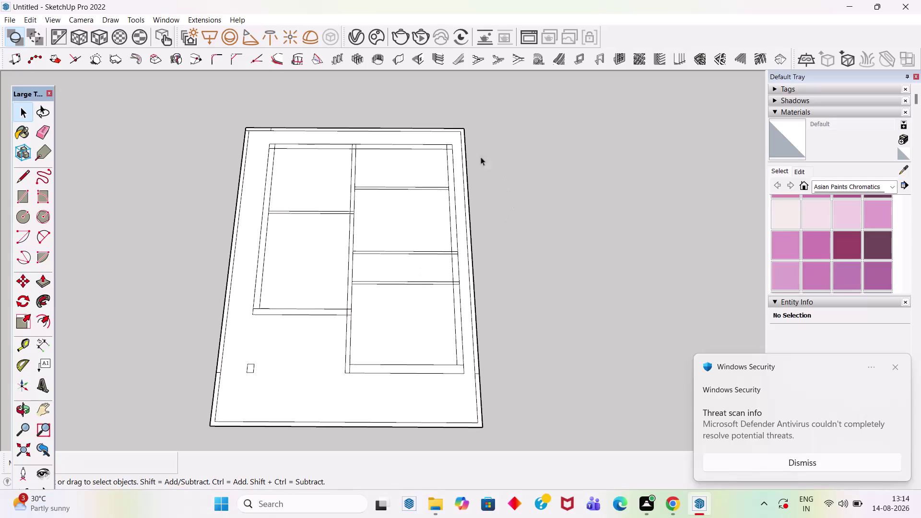
Place guide lines 1' from the room's inner wall edge and another 4' further.
scroll(up, 3)
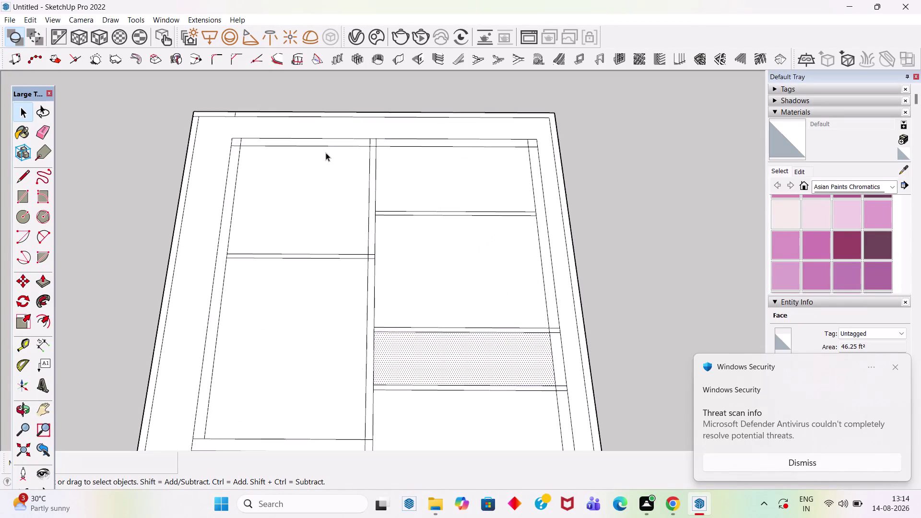
scroll(up, 3)
scroll(down, 3)
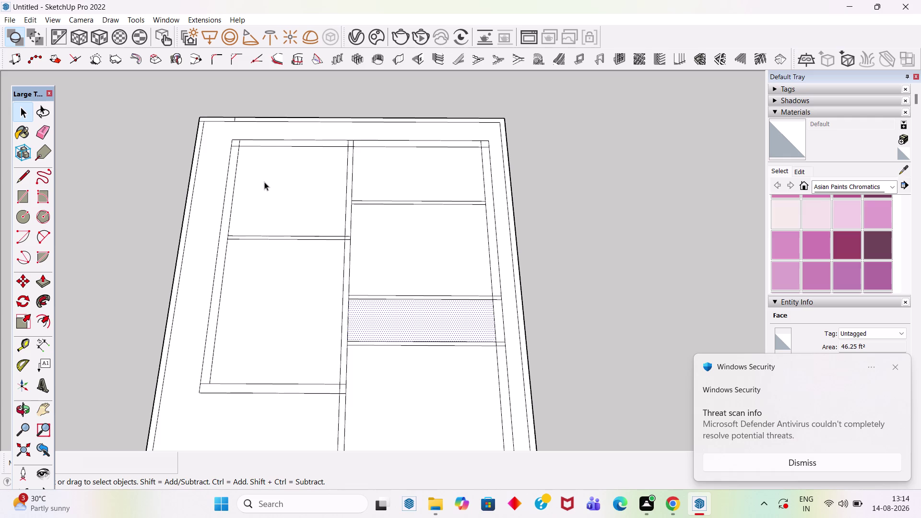
scroll(up, 3)
scroll(up, 3)
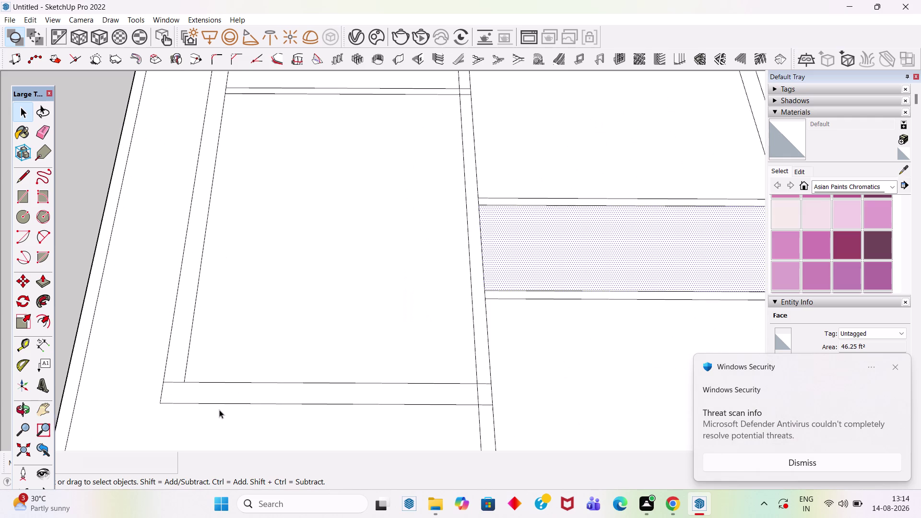
key(t)
click(185, 364)
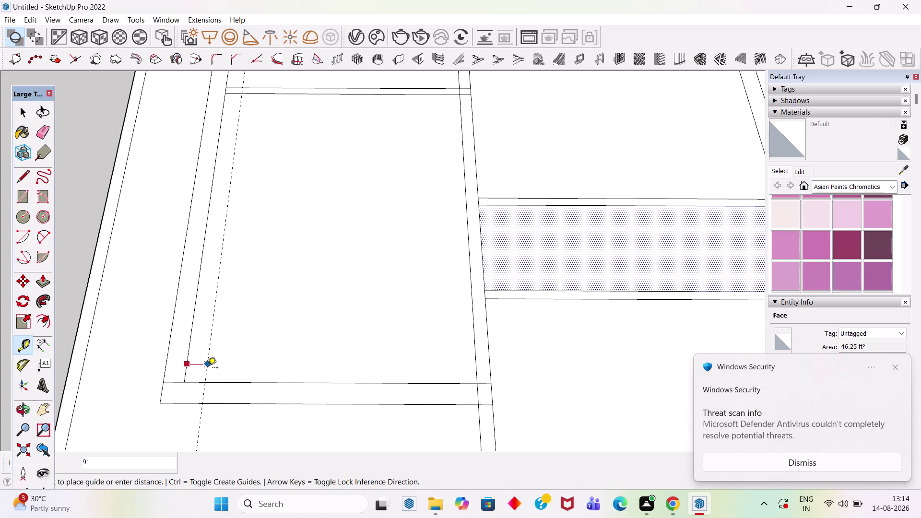
text(1')
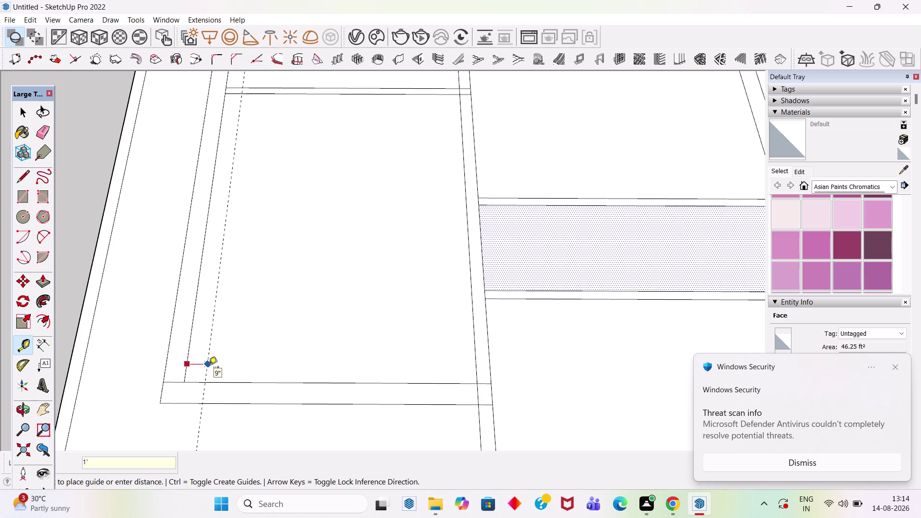
key(Return)
click(216, 366)
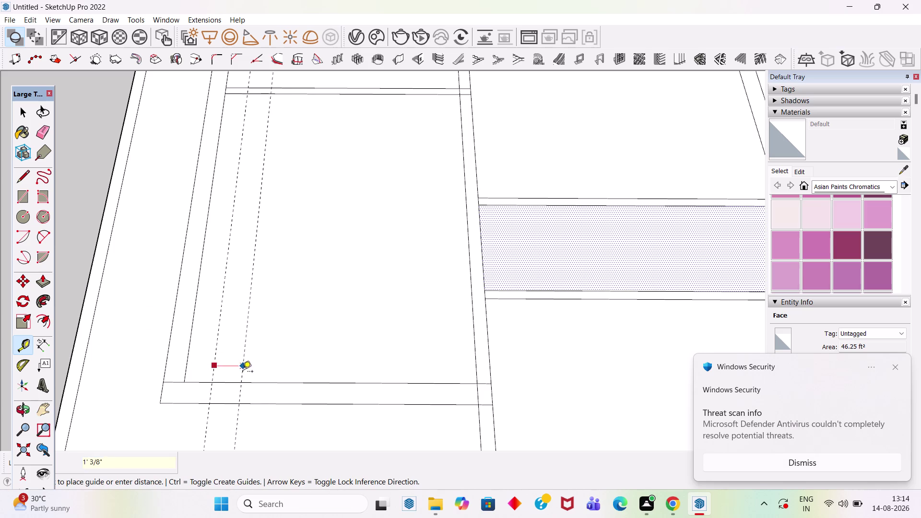
text(4)
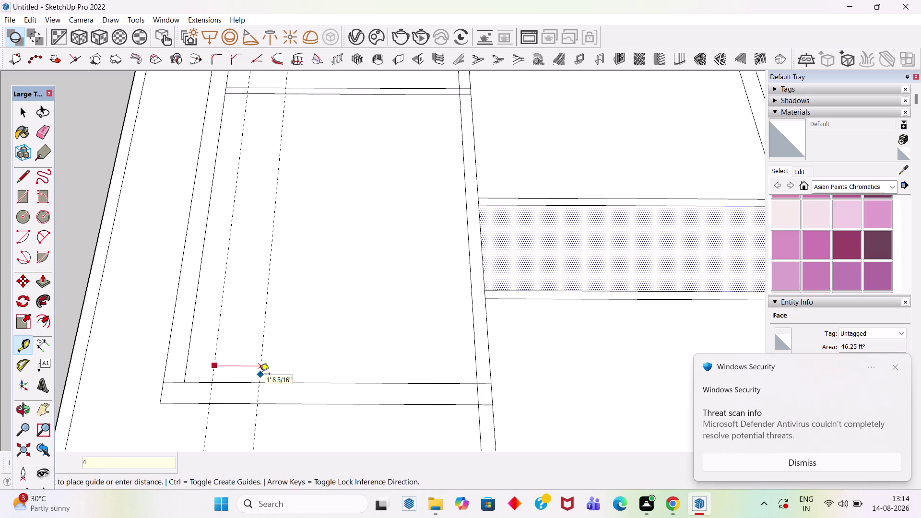
text(')
key(Return)
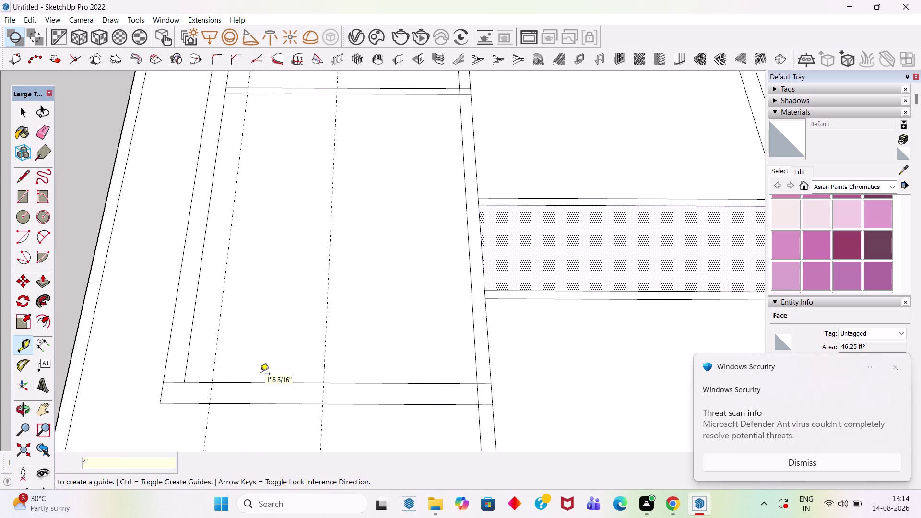
Add two more guides across the wall, 1' and then 4' past the previous guide.
scroll(up, 3)
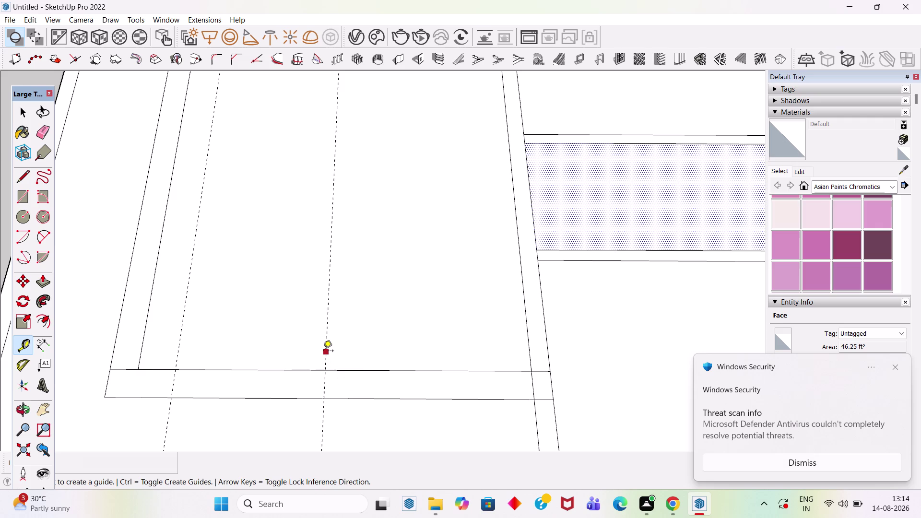
click(329, 352)
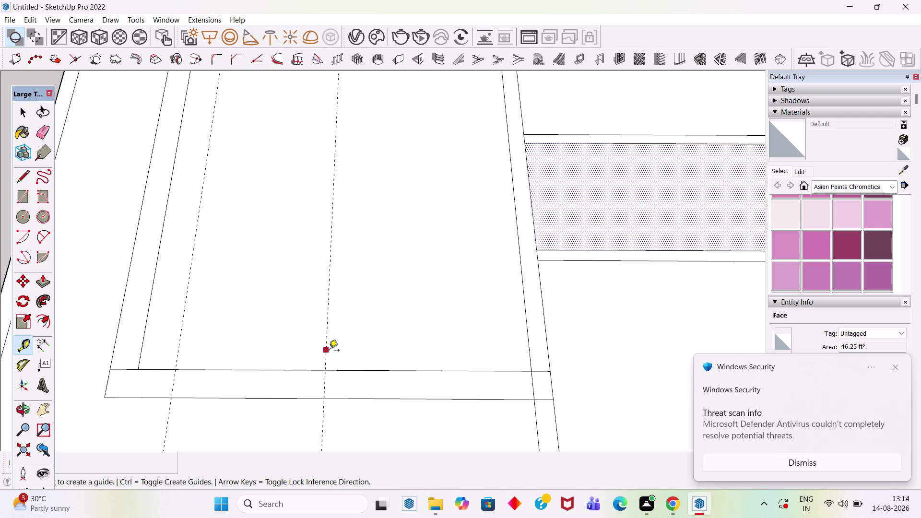
text(1')
key(Return)
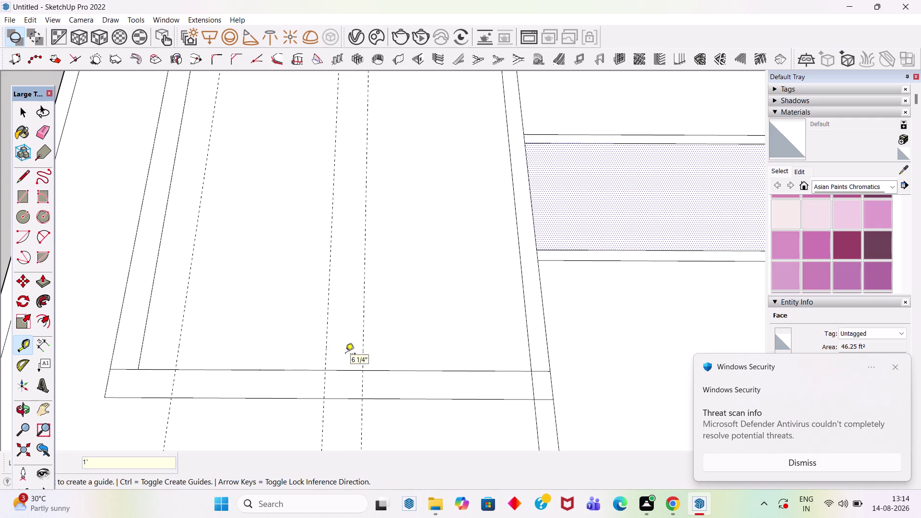
click(363, 337)
text(4')
key(Return)
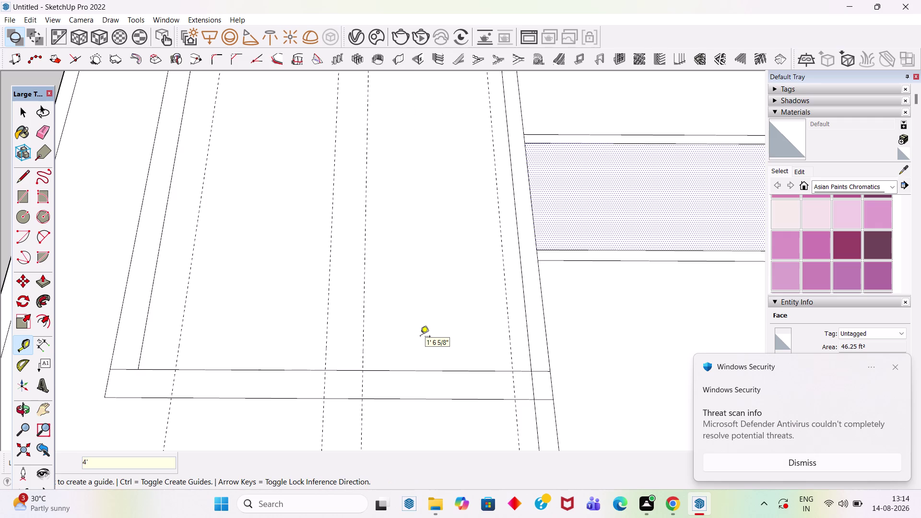
scroll(down, 3)
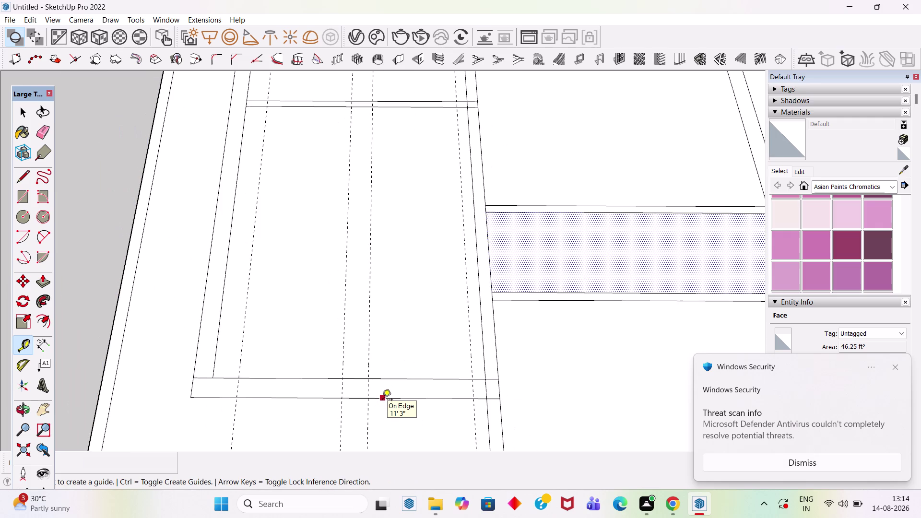
key(space)
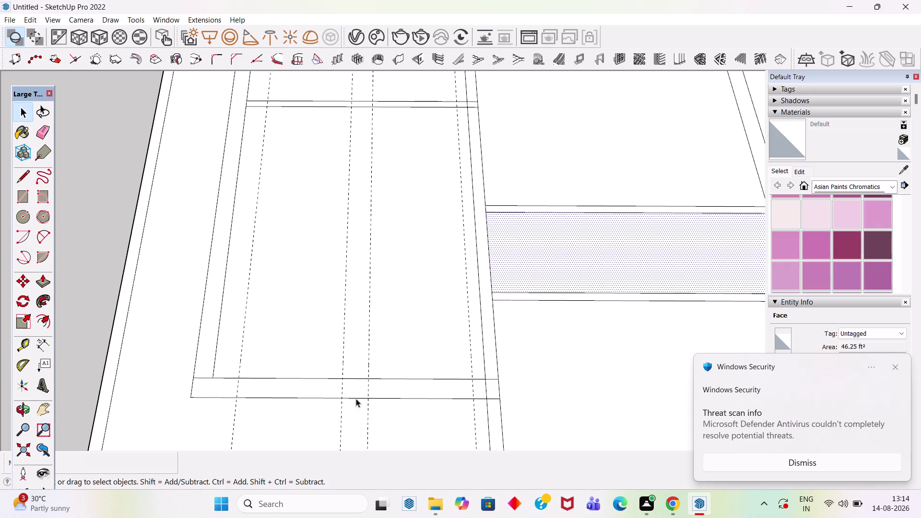
Draw four lines across the bottom wall at the guide positions.
key(l)
drag(237, 398, 238, 392)
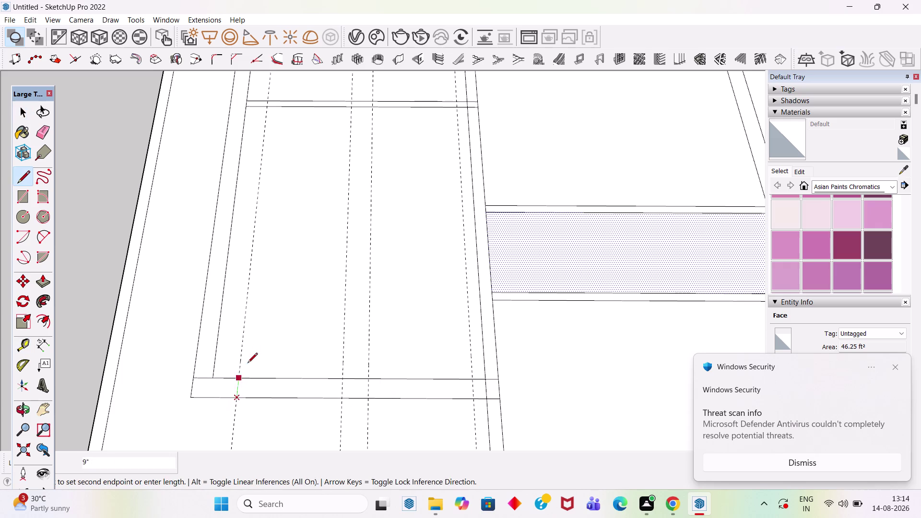
click(241, 377)
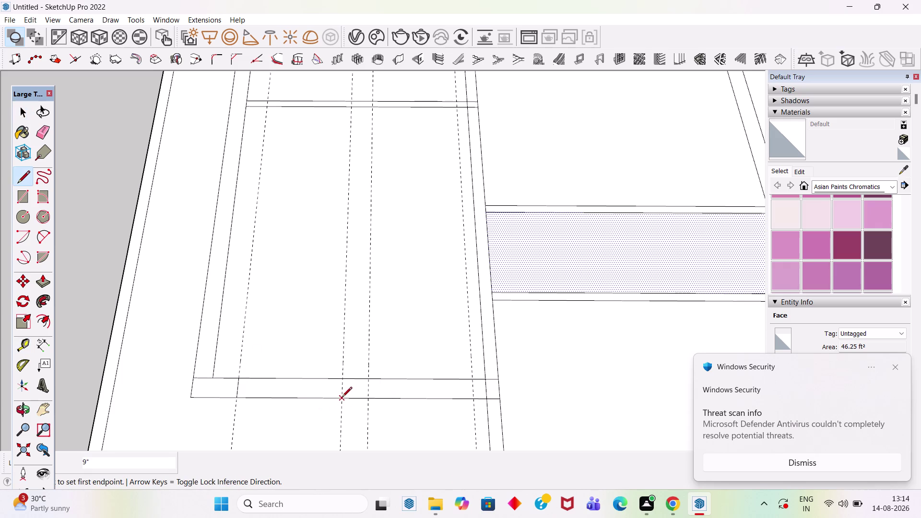
click(342, 398)
click(344, 377)
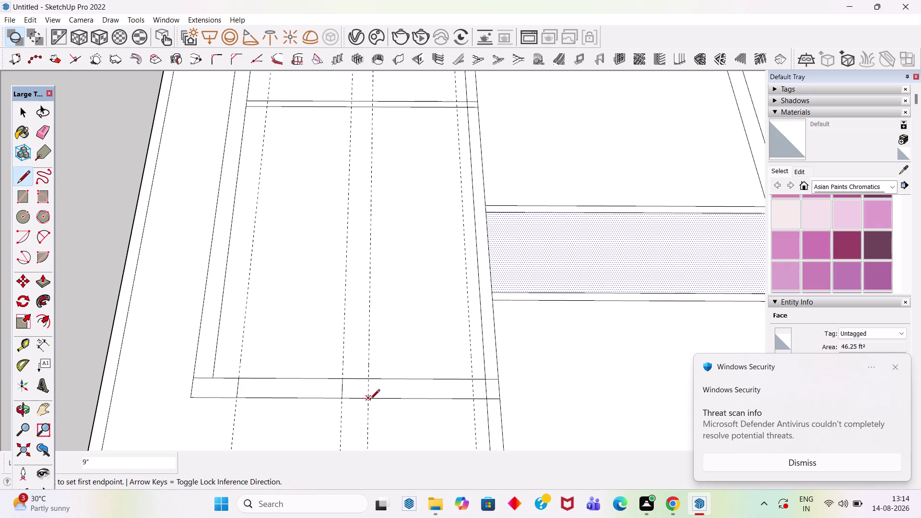
click(369, 400)
click(370, 379)
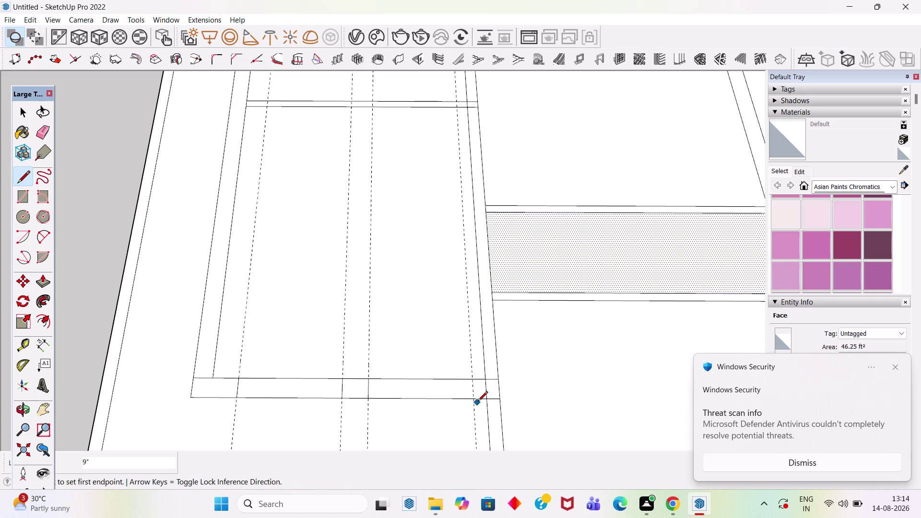
click(474, 400)
click(474, 379)
key(space)
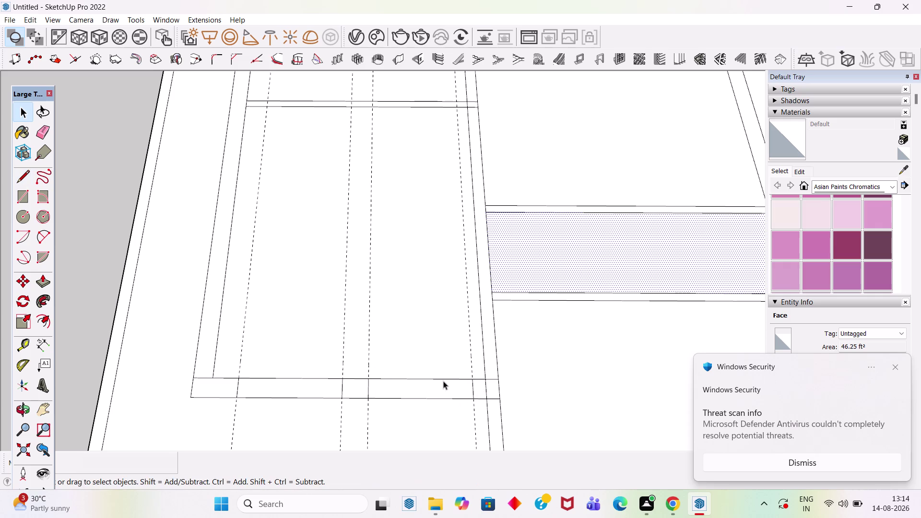
Erase both wall edges inside the door opening.
scroll(up, 3)
scroll(up, 3)
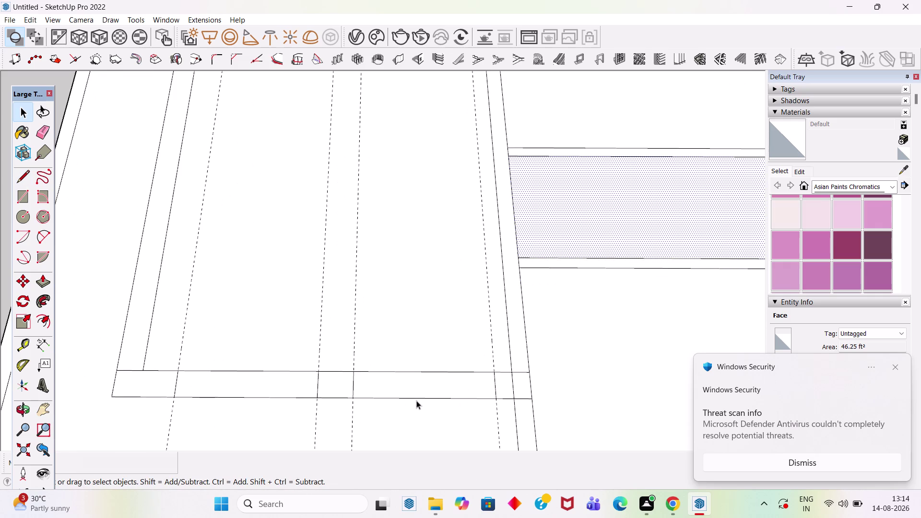
scroll(down, 3)
key(e)
click(311, 380)
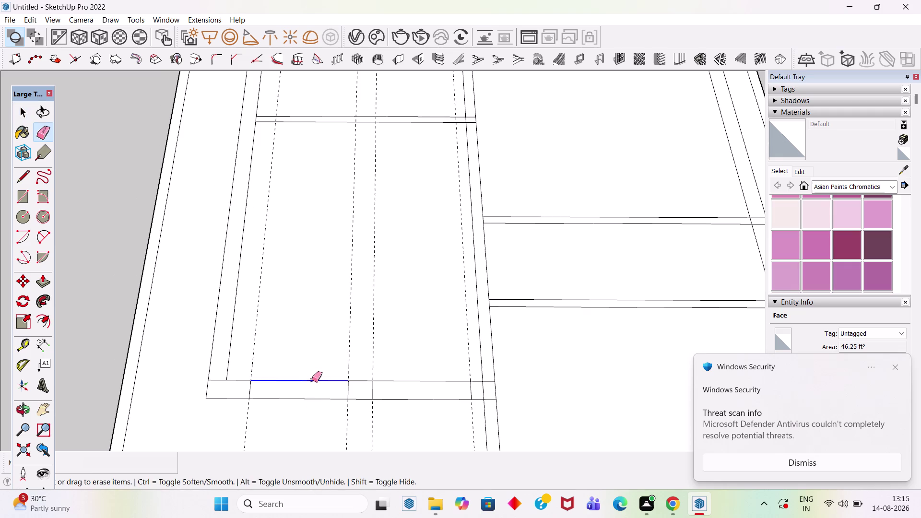
click(313, 399)
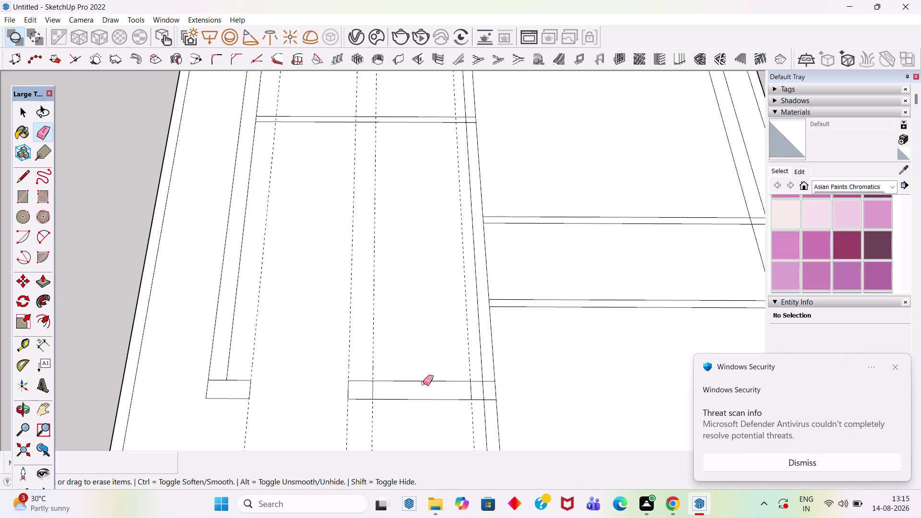
scroll(up, 3)
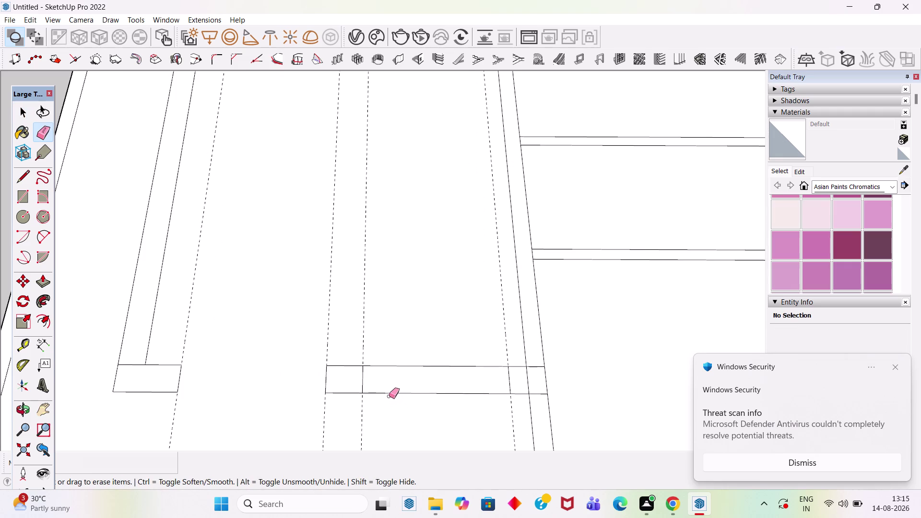
key(space)
Delete all guide lines with Edit > Delete Guides.
scroll(down, 3)
scroll(down, 3)
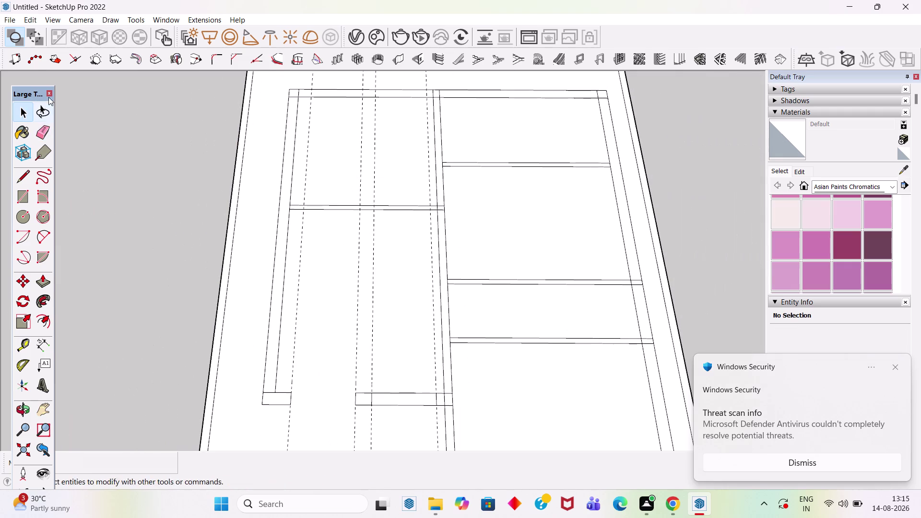
click(29, 20)
click(75, 127)
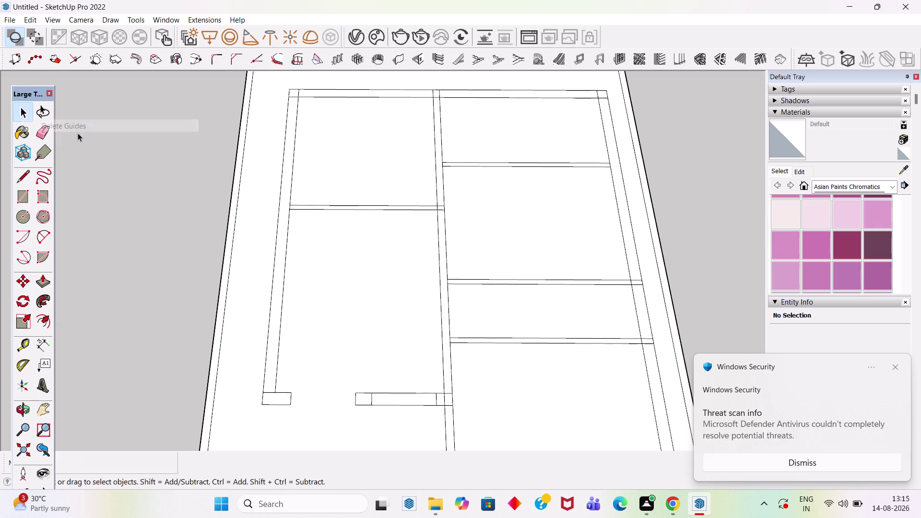
scroll(down, 3)
scroll(up, 3)
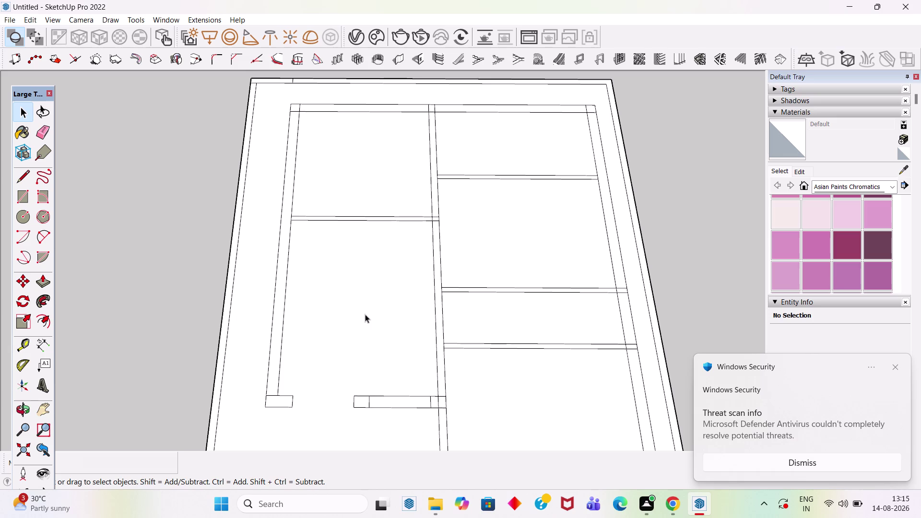
scroll(down, 3)
scroll(down, 3)
key(t)
scroll(down, 3)
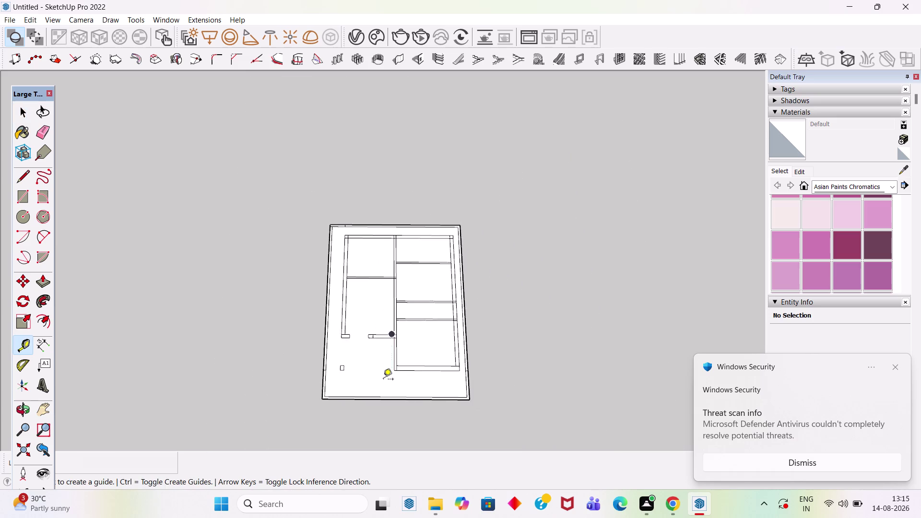
scroll(up, 3)
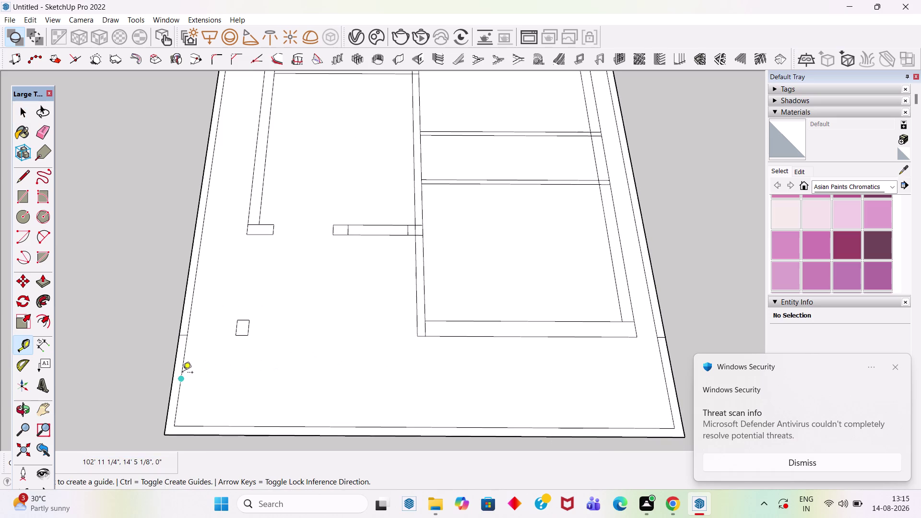
click(183, 364)
click(639, 337)
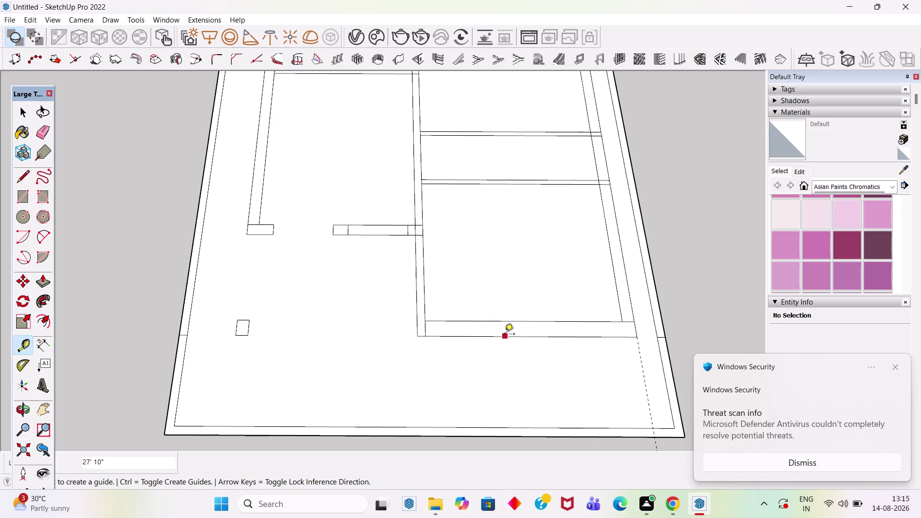
key(l)
click(654, 427)
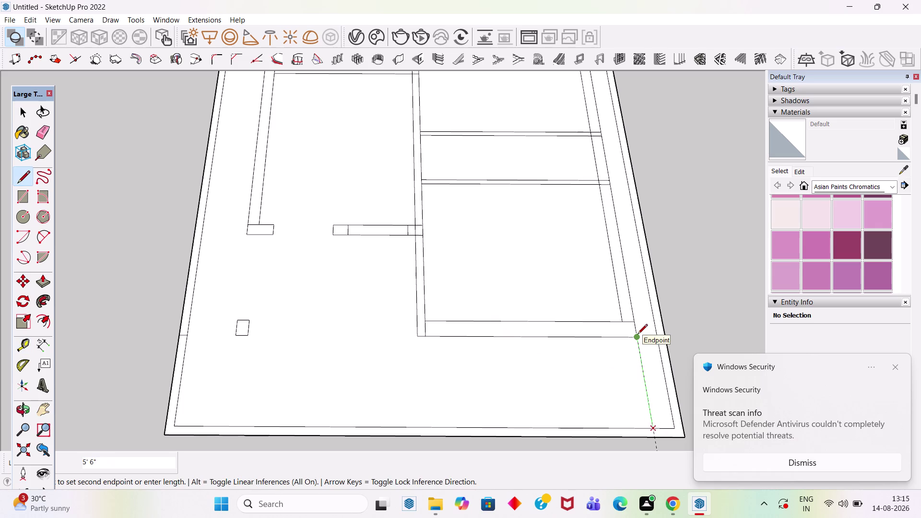
click(638, 335)
key(space)
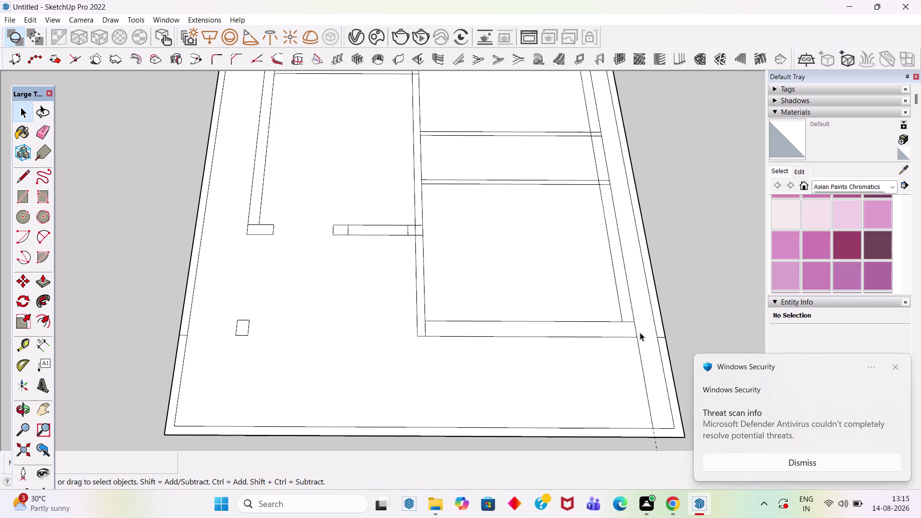
scroll(down, 3)
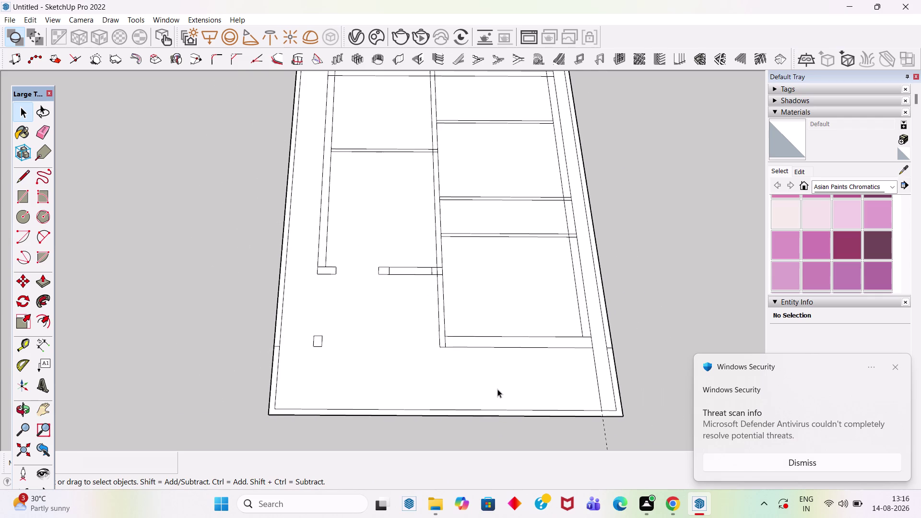
scroll(up, 3)
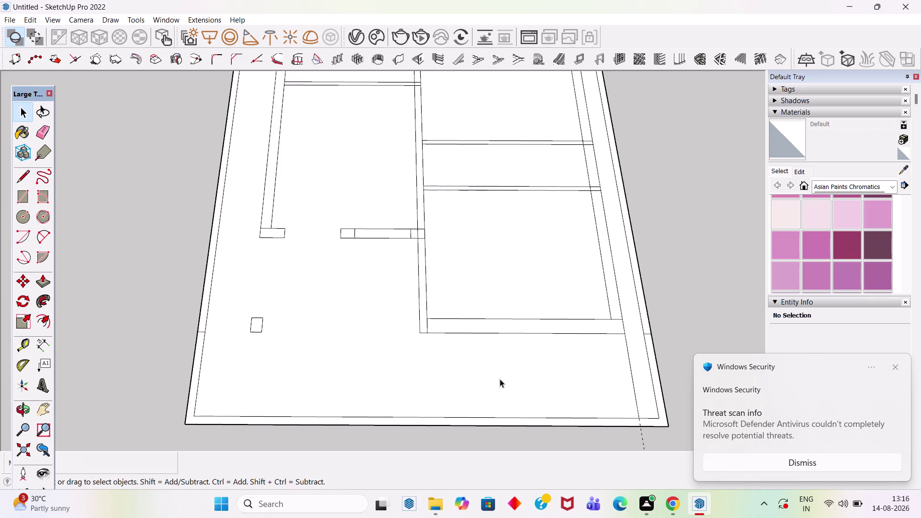
Place a horizontal guide below the lower-right room's bottom wall.
key(t)
click(630, 365)
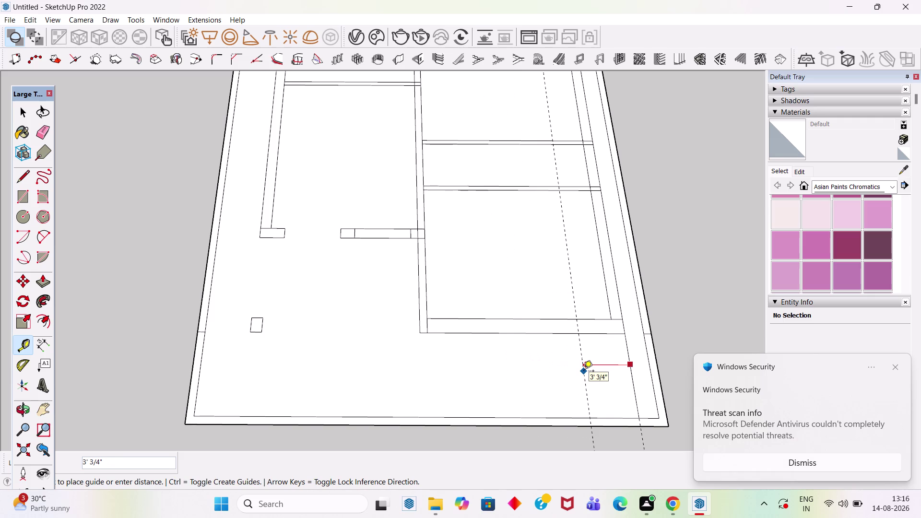
key(space)
key(t)
click(579, 335)
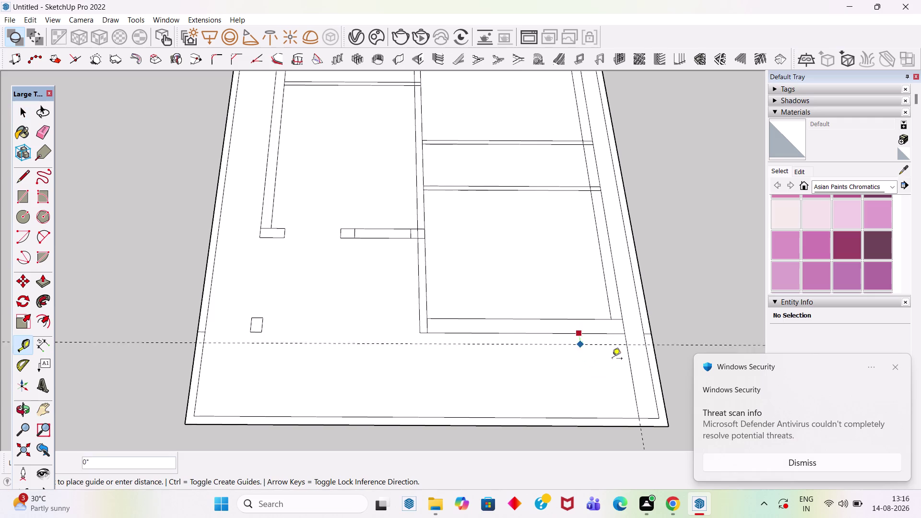
click(632, 371)
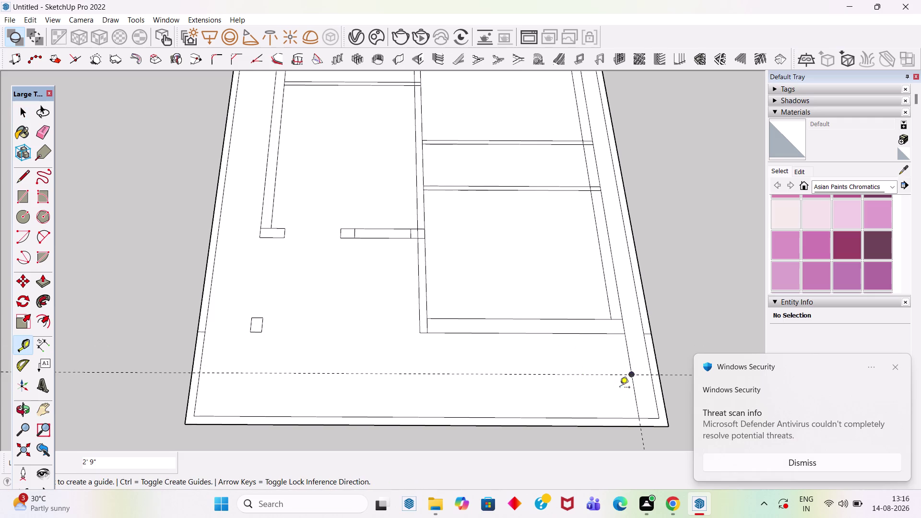
scroll(up, 3)
scroll(down, 3)
middle_drag(440, 409, 451, 435)
scroll(up, 3)
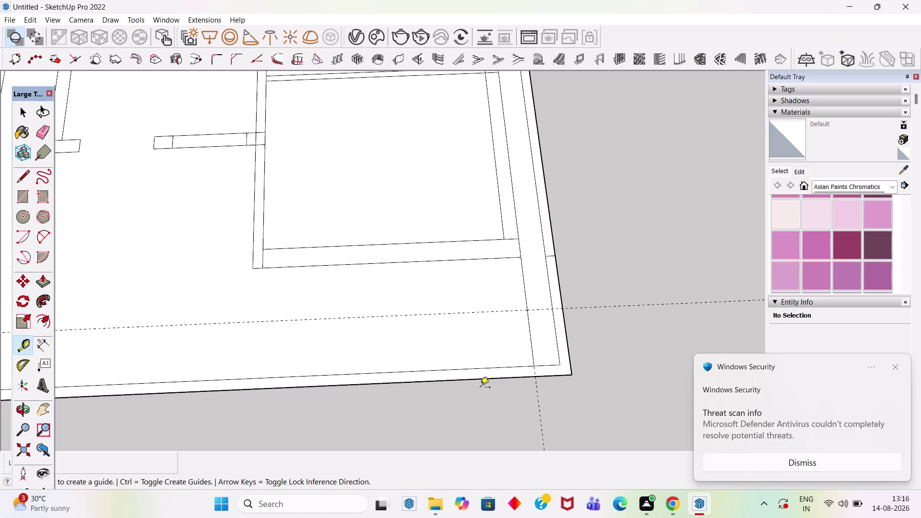
Add vertical guides 3' from the wall edge and 10" beyond that.
click(521, 282)
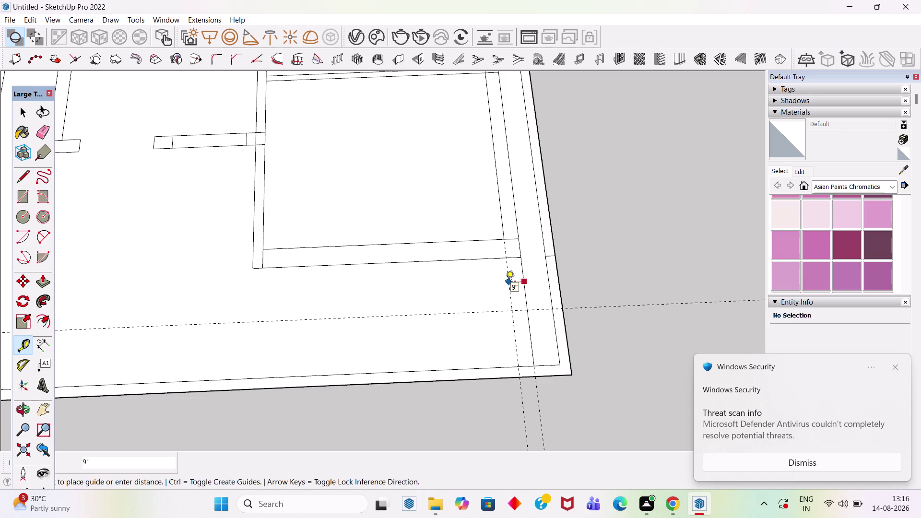
text(3')
key(Return)
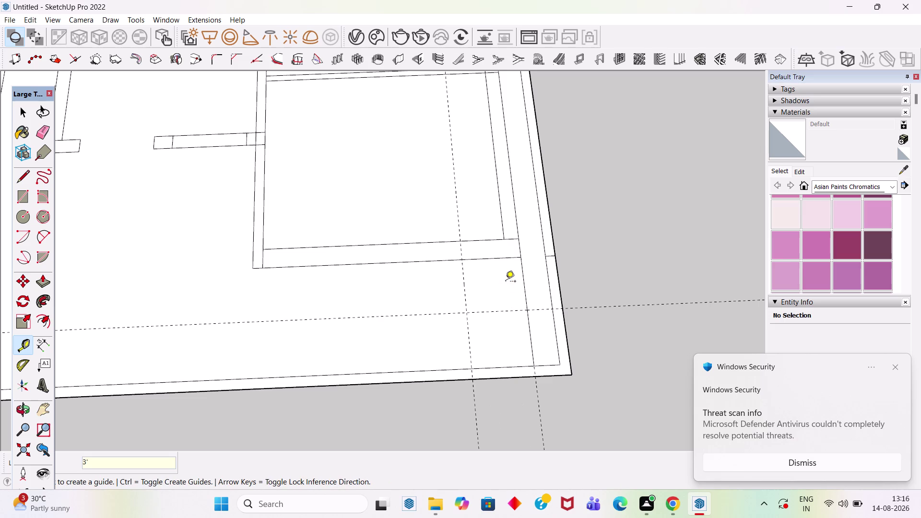
click(463, 282)
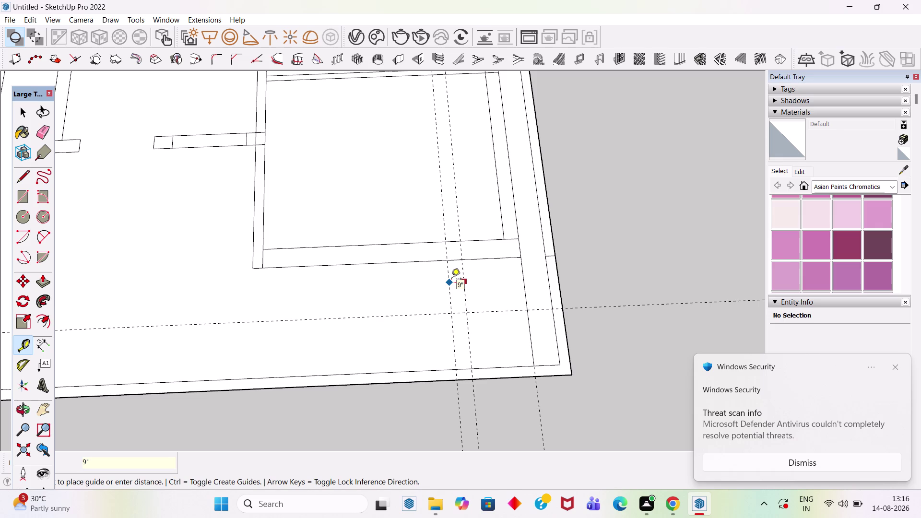
text(10")
key(Return)
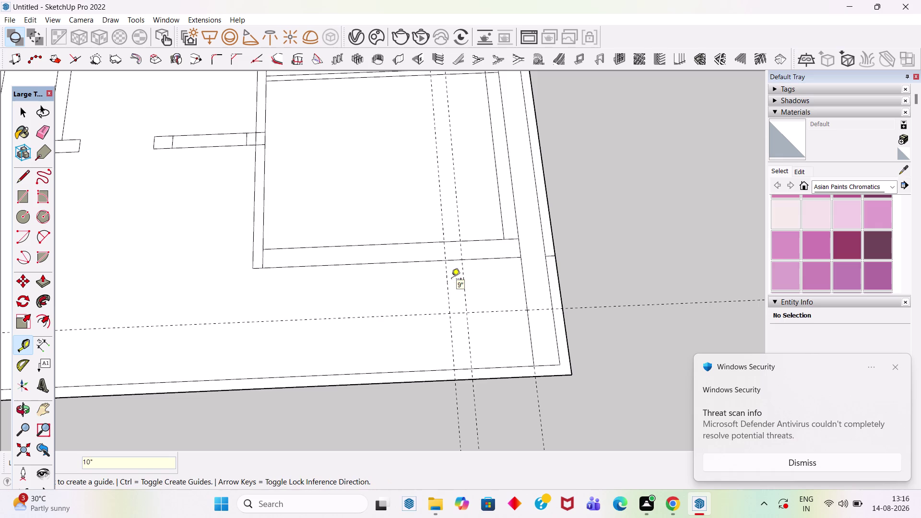
key(space)
key(r)
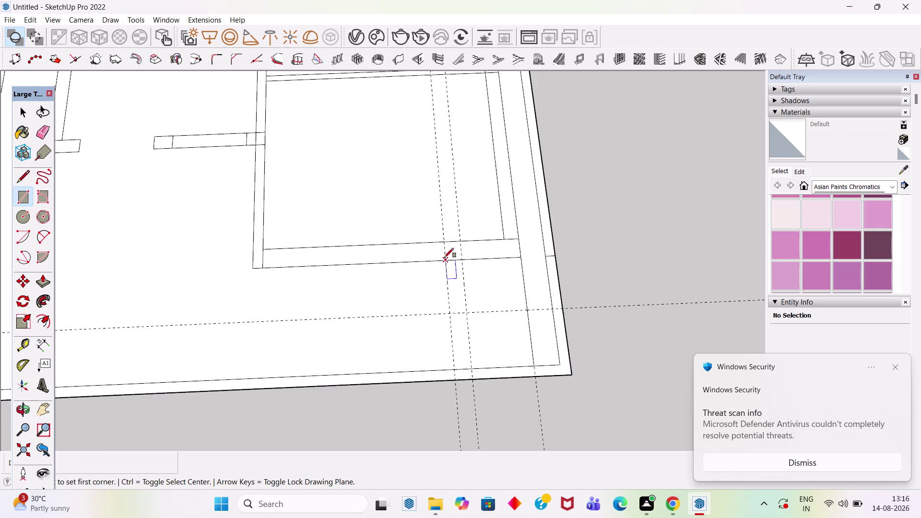
click(444, 259)
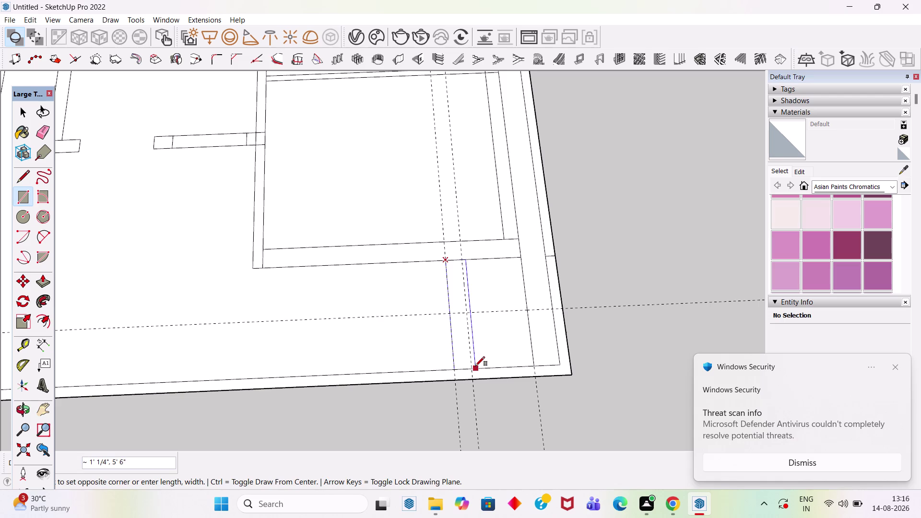
key(space)
Select the whole floor plan and make it a group.
triple_click(355, 284)
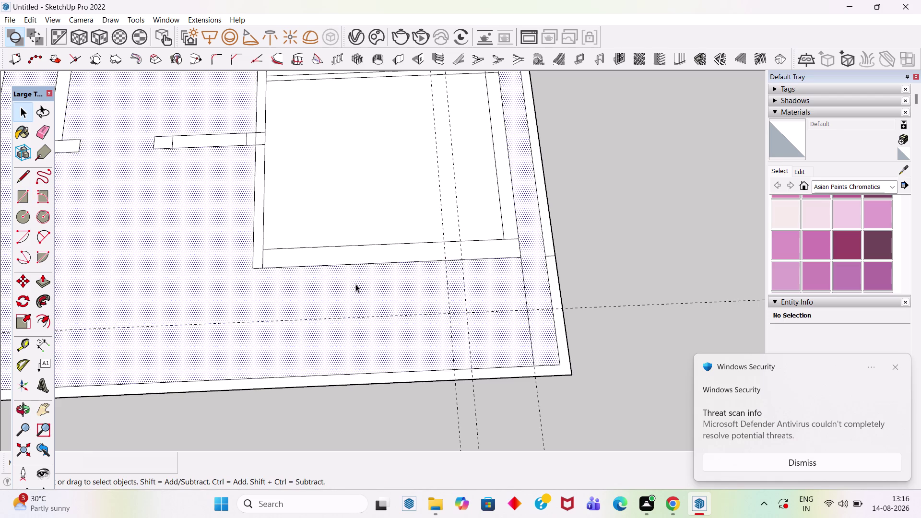
click(355, 284)
right_click(355, 284)
click(390, 152)
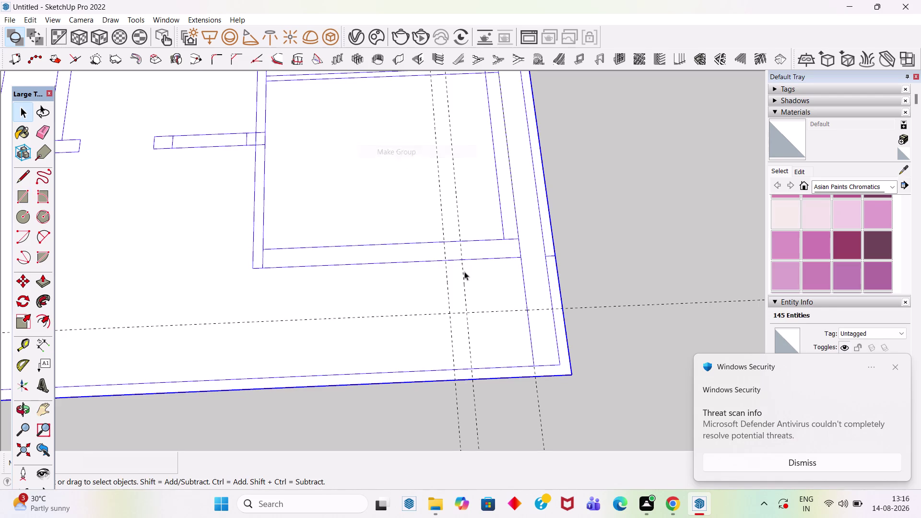
Draw the narrow 10-inch tread rectangle and the staircase outline rectangle at the guide intersections.
key(r)
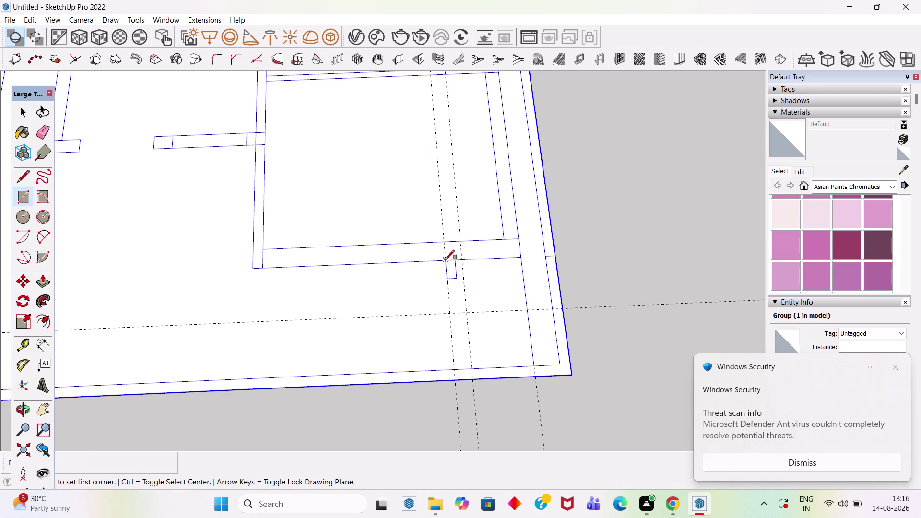
click(445, 259)
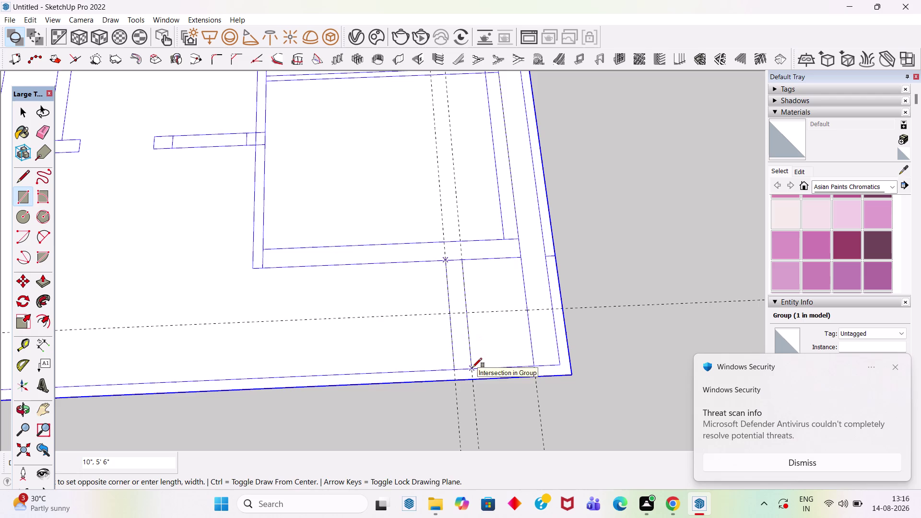
click(470, 368)
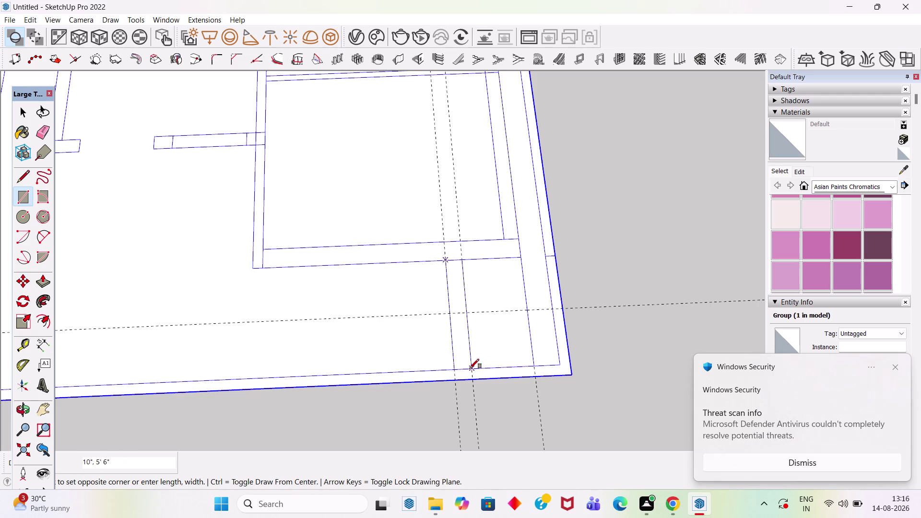
click(463, 261)
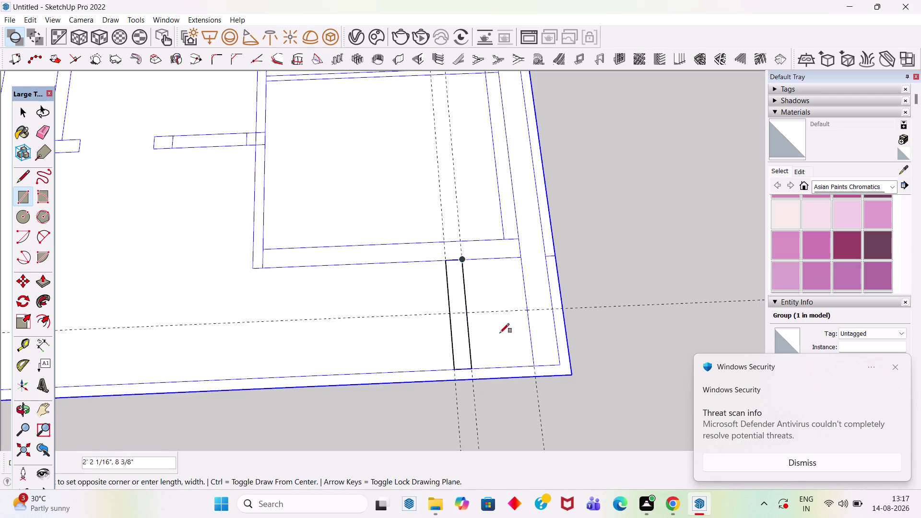
click(533, 365)
key(space)
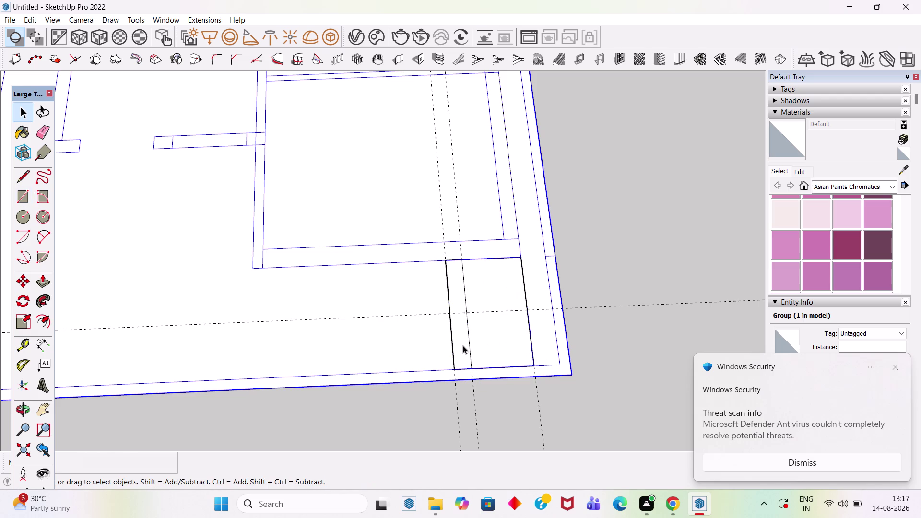
Copy the tread strip one 10-inch tread width to the left.
click(462, 349)
double_click(464, 350)
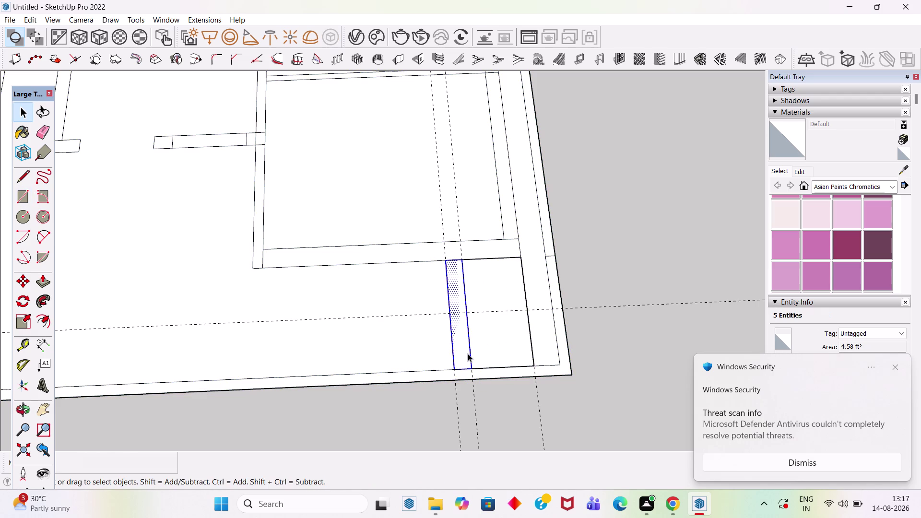
key(m)
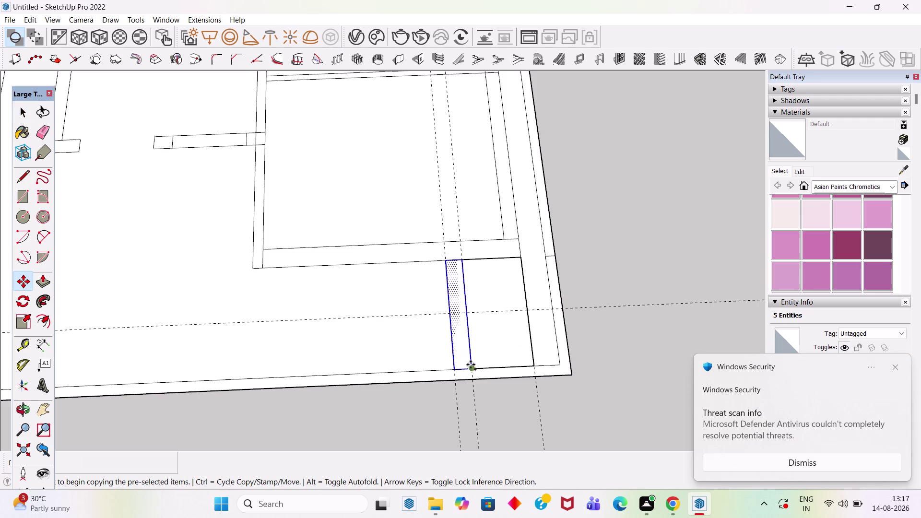
click(472, 370)
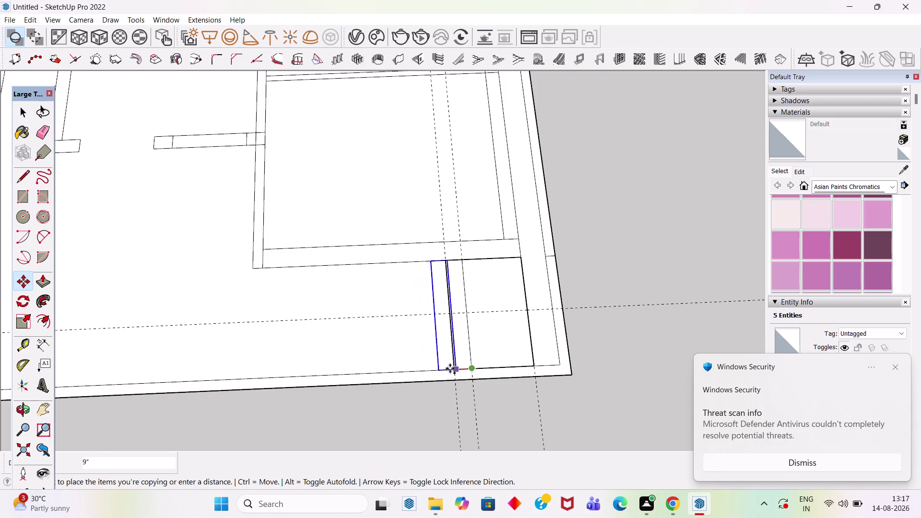
scroll(up, 3)
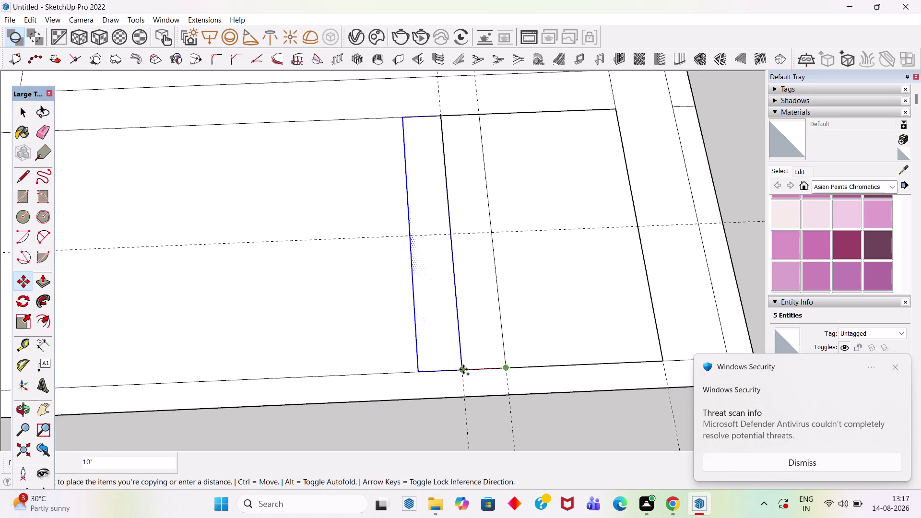
click(465, 364)
key(asterisk)
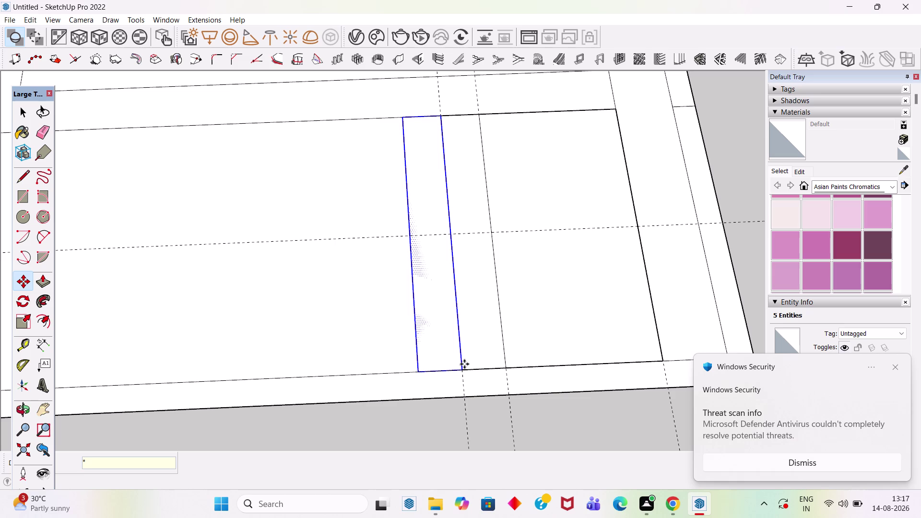
Array the tread copy 11 times across the staircase area.
text(11)
key(Return)
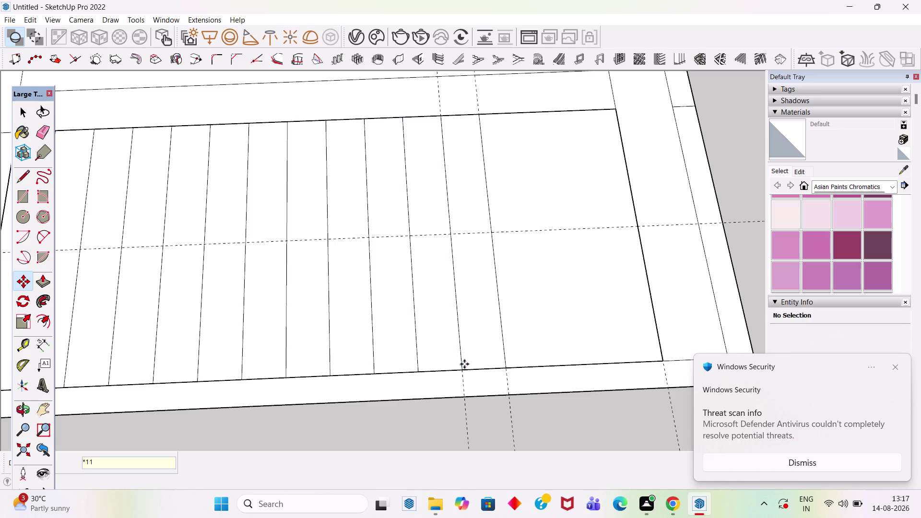
scroll(down, 3)
scroll(down, 3)
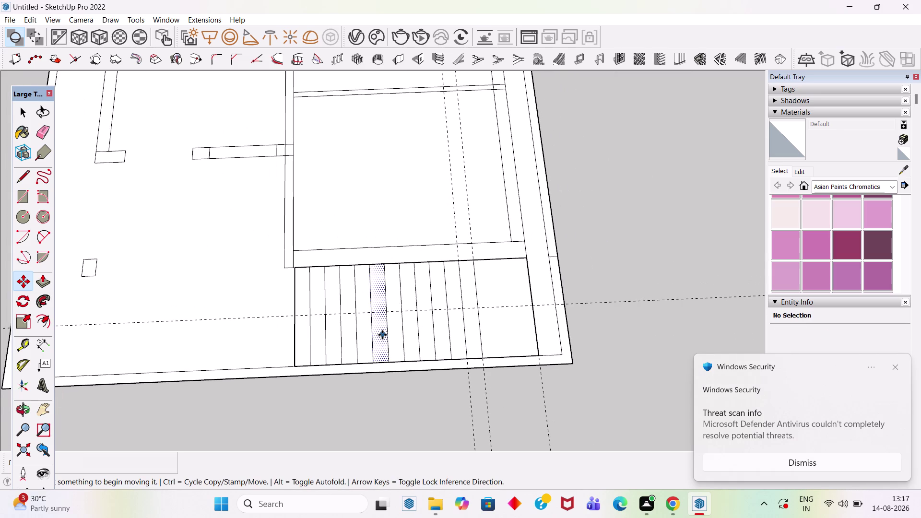
scroll(up, 3)
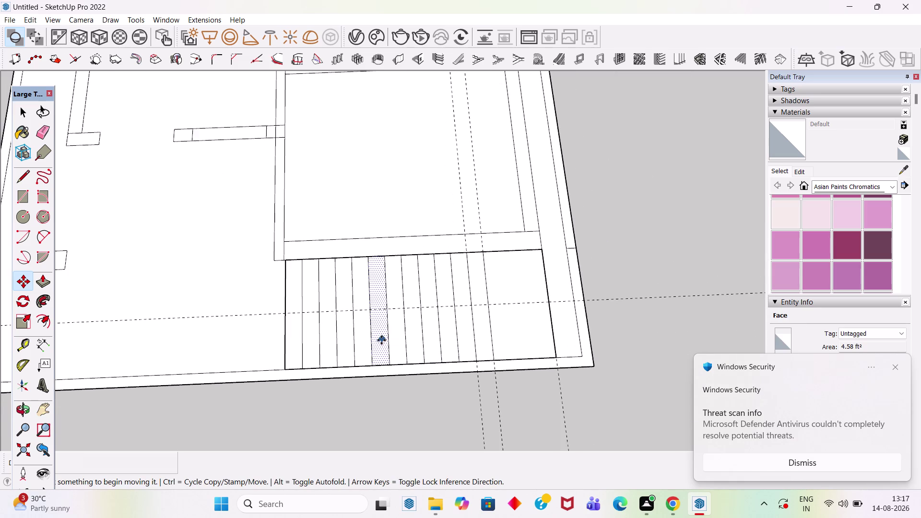
scroll(up, 3)
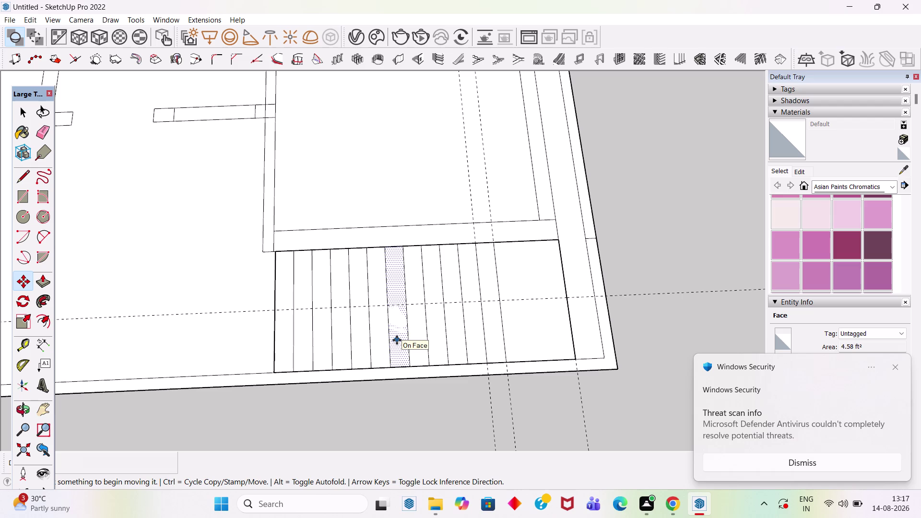
key(e)
scroll(up, 3)
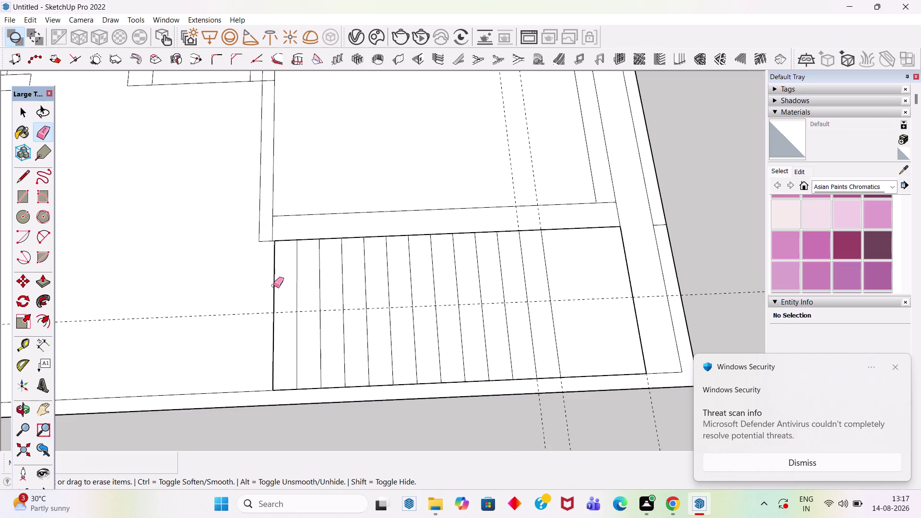
key(l)
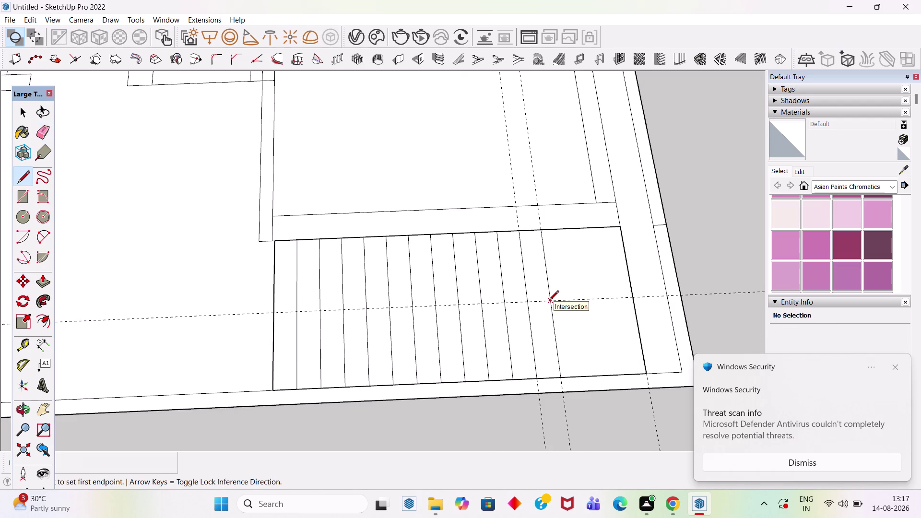
Split the treads with a lengthwise line and erase the left treads' upper segments.
click(548, 301)
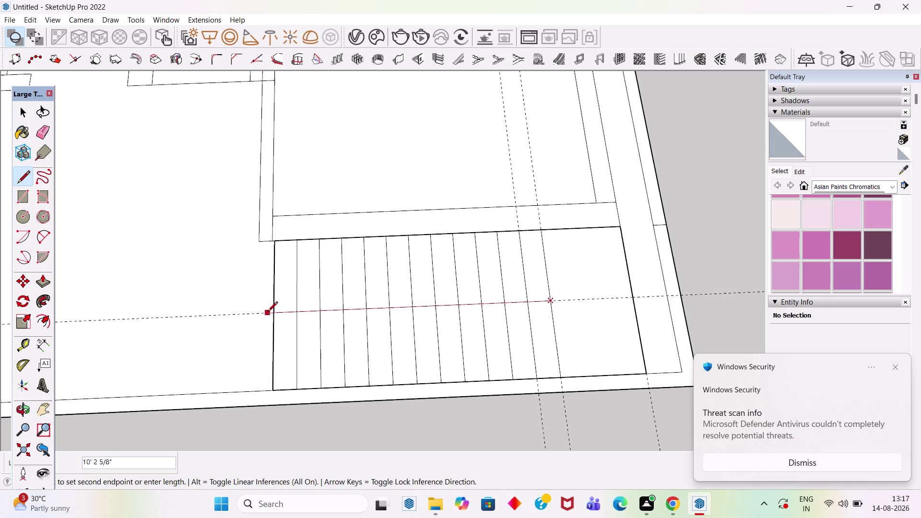
click(274, 313)
key(space)
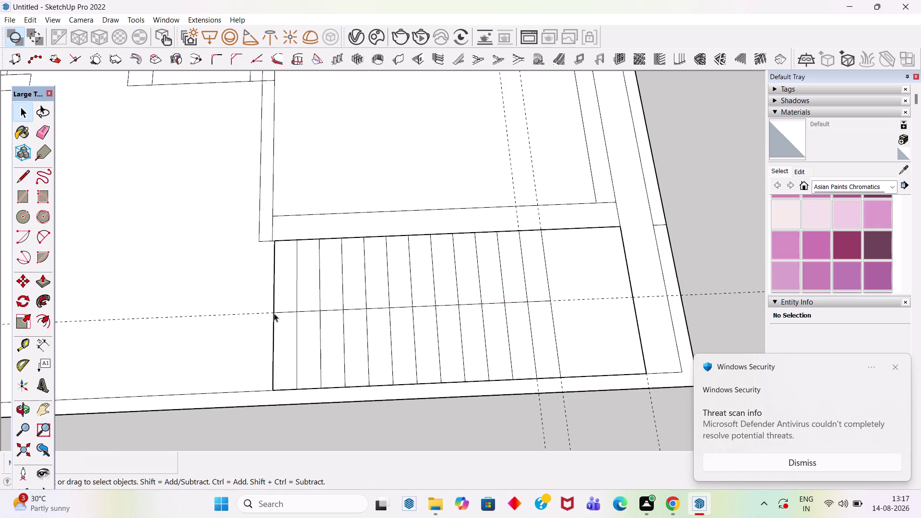
text(e)
drag(275, 292, 355, 287)
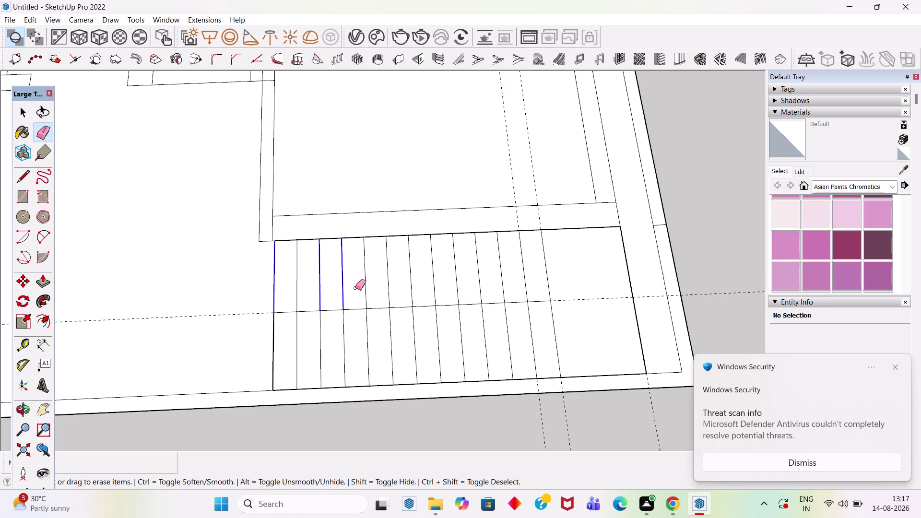
drag(356, 288, 294, 287)
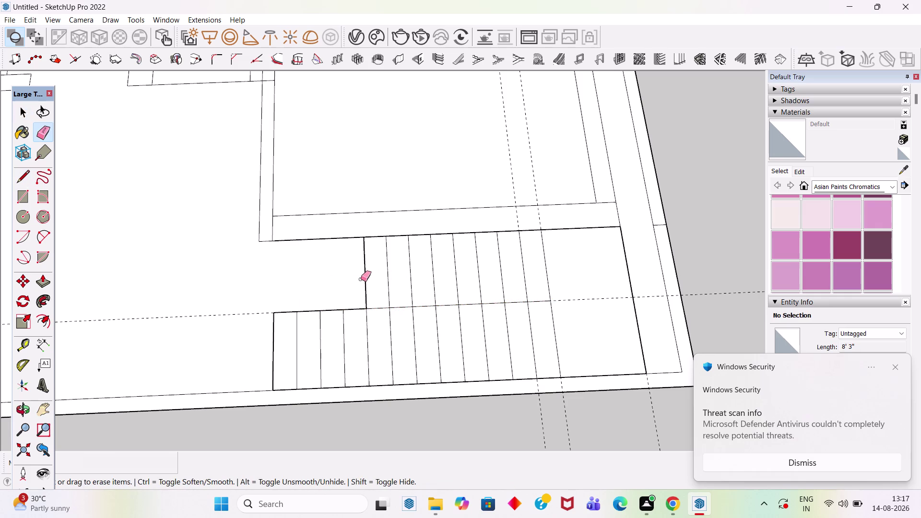
drag(360, 279, 413, 279)
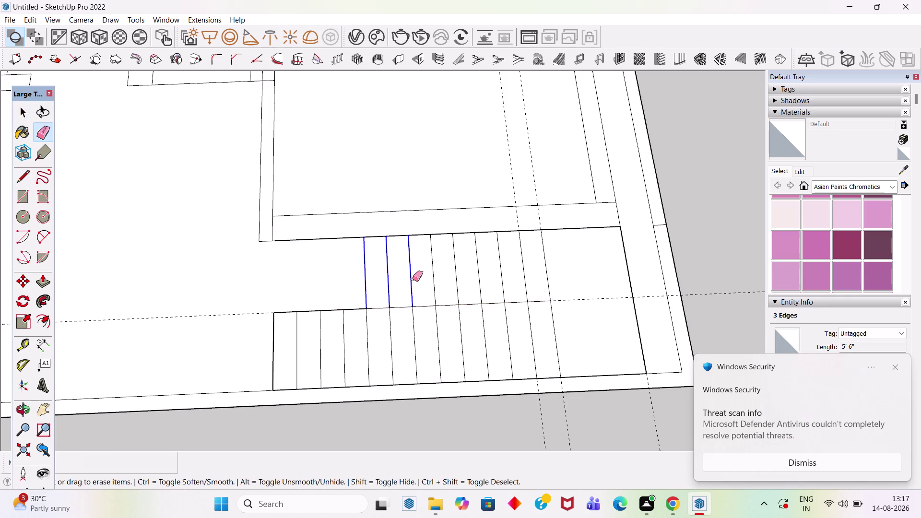
drag(412, 279, 437, 278)
drag(436, 279, 437, 278)
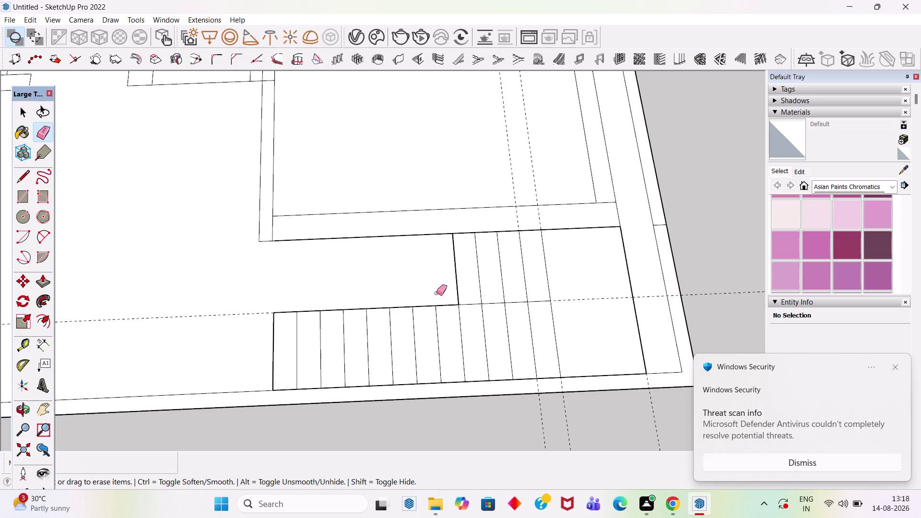
Draw an edge at the stair's inner corner to close the L-shaped outline.
key(l)
click(436, 307)
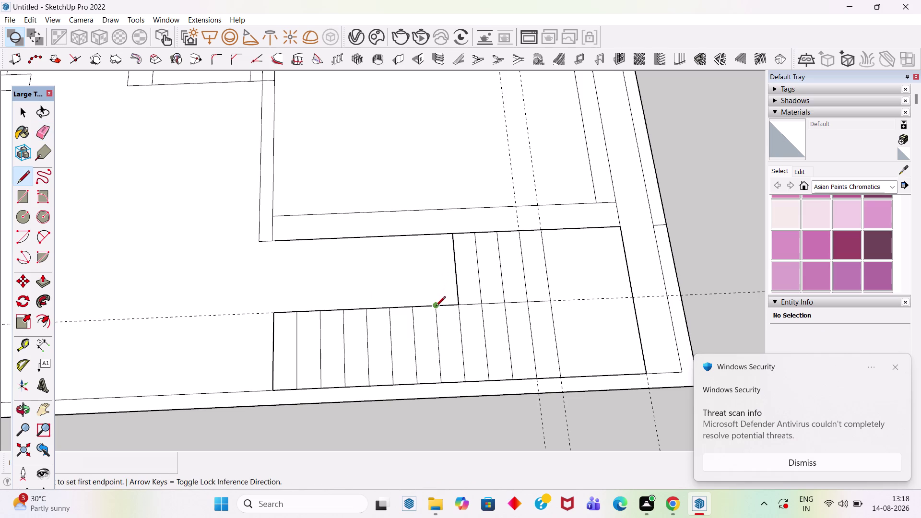
click(429, 233)
key(space)
scroll(down, 3)
click(649, 250)
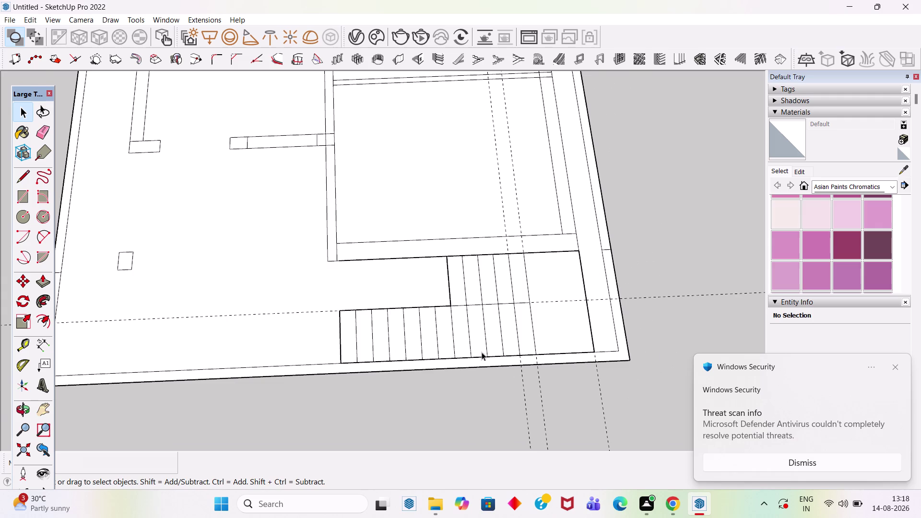
Delete all dashed construction guides using Edit > Delete Guides.
scroll(down, 3)
scroll(up, 3)
click(416, 379)
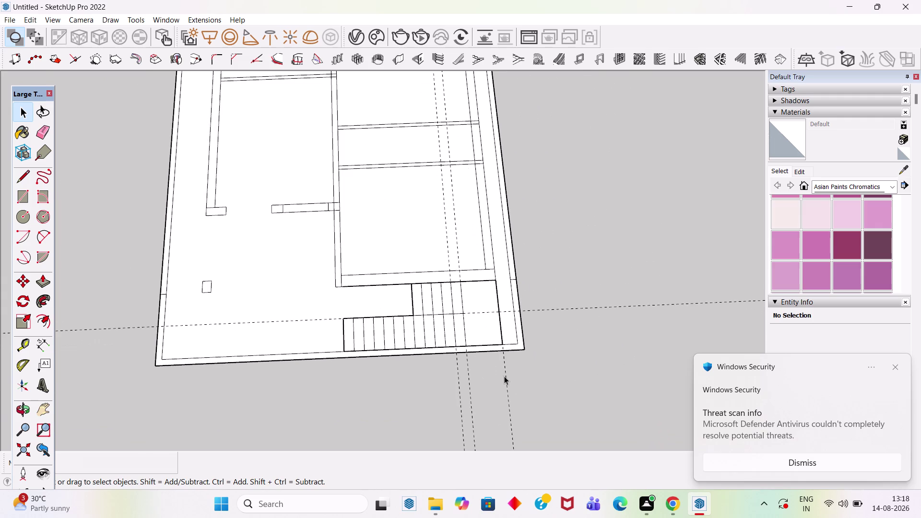
scroll(up, 3)
middle_drag(511, 390, 536, 361)
scroll(up, 3)
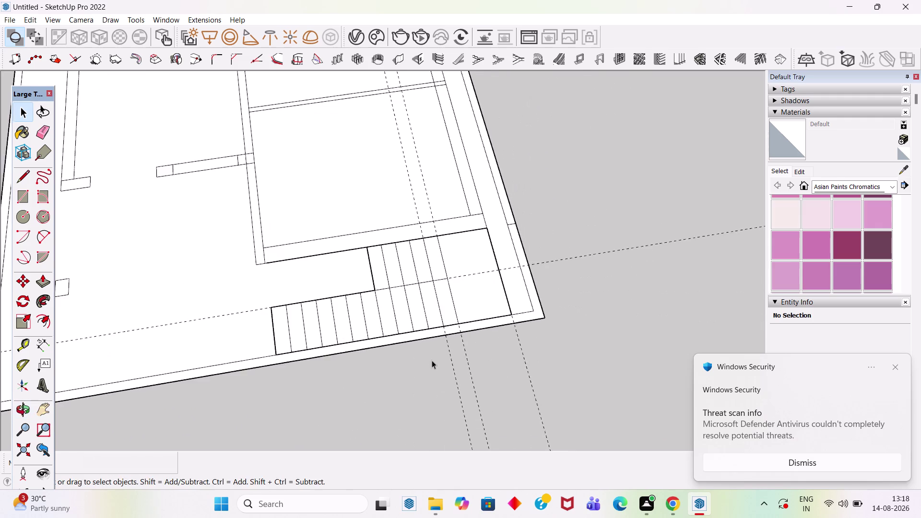
scroll(down, 3)
scroll(up, 3)
click(33, 20)
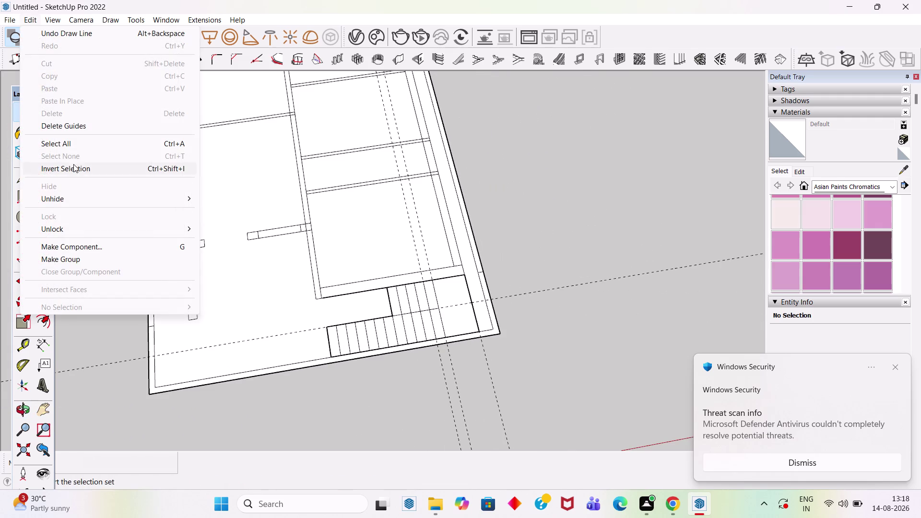
click(76, 127)
Orbit and zoom out to an overview of the whole floor plan.
scroll(down, 3)
scroll(down, 3)
middle_drag(424, 342, 367, 341)
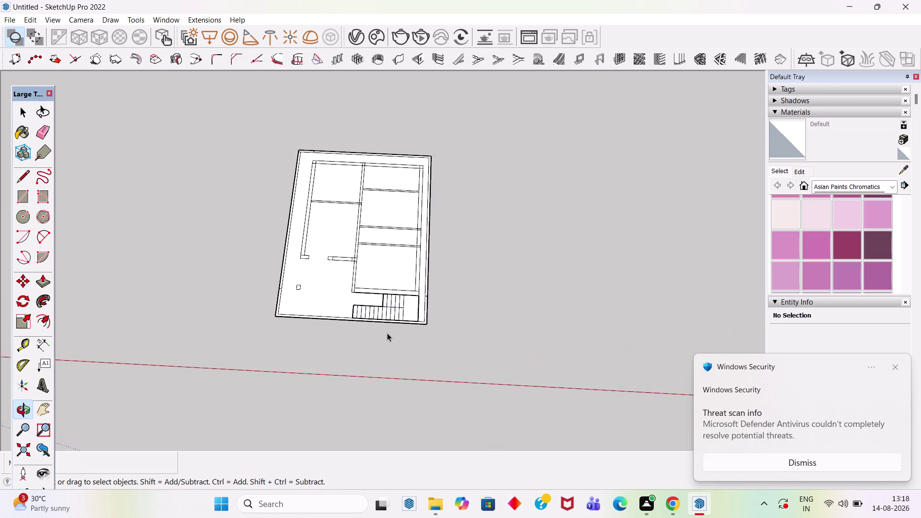
scroll(up, 3)
scroll(up, 3)
scroll(down, 3)
middle_drag(402, 359, 411, 266)
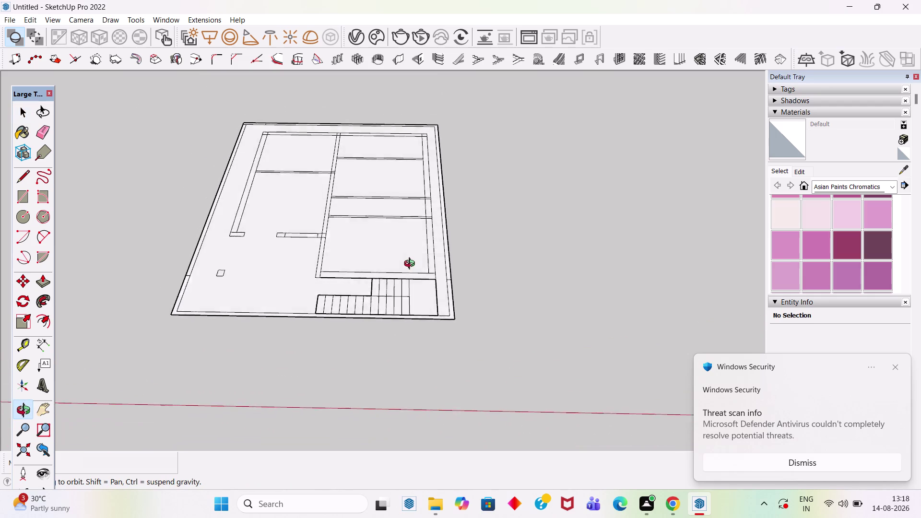
middle_drag(411, 266, 372, 289)
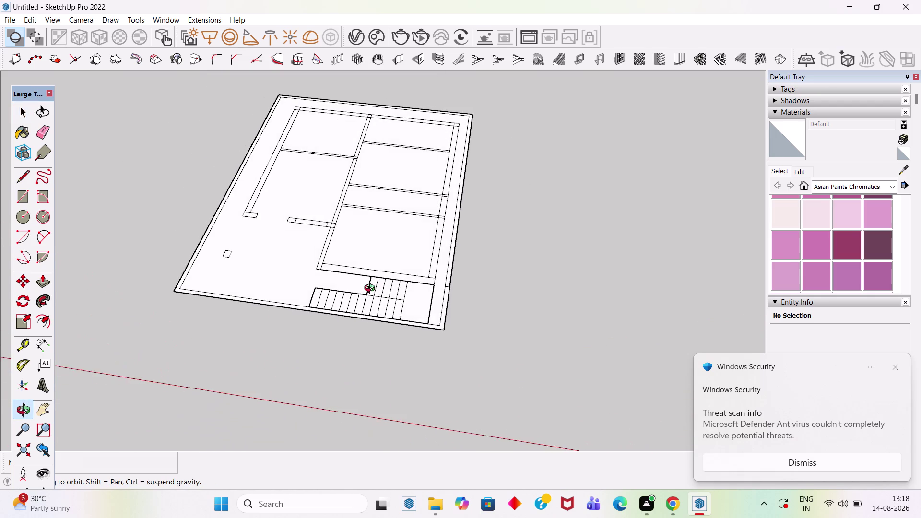
middle_drag(372, 289, 374, 291)
scroll(up, 3)
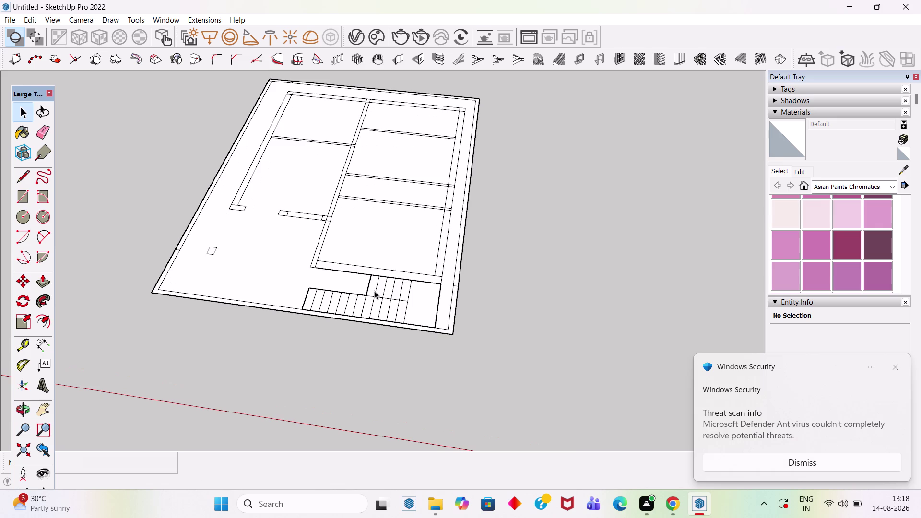
scroll(up, 3)
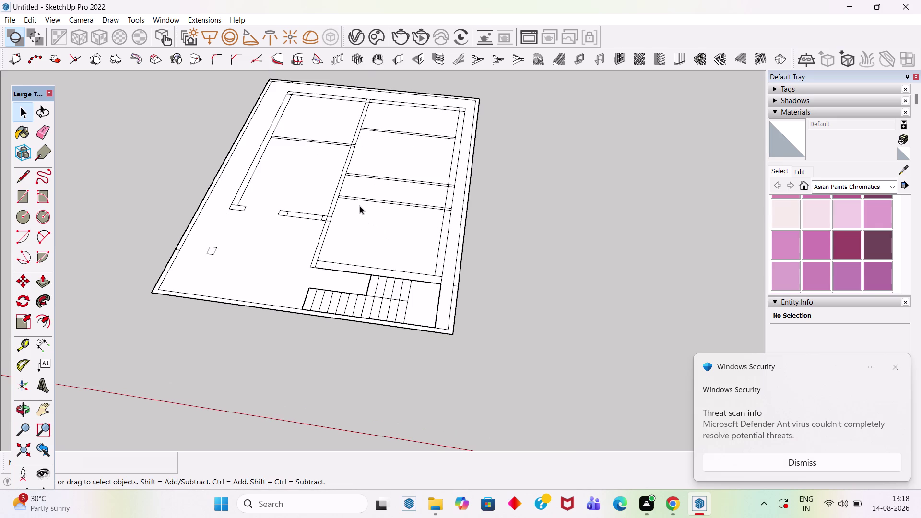
scroll(up, 3)
Select the base slab, then the staircase geometry, and apply an option from its context menu.
click(276, 267)
middle_drag(340, 228, 419, 312)
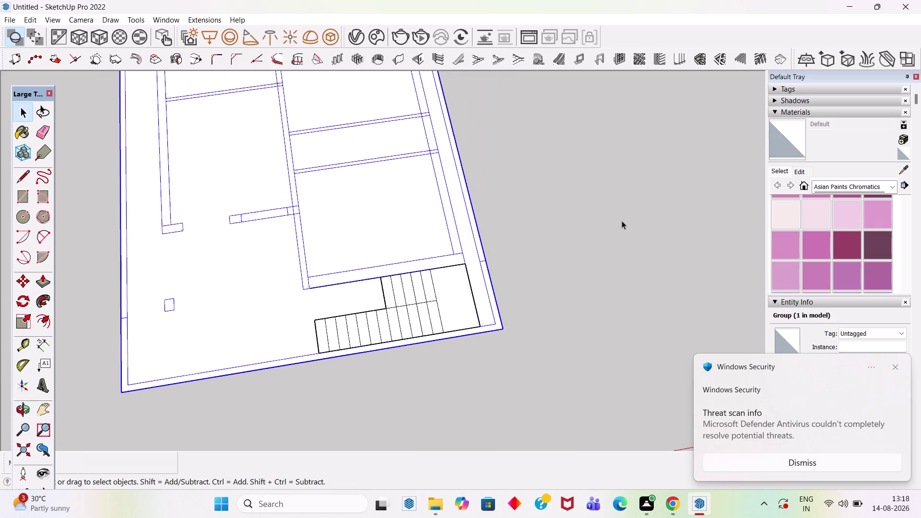
click(621, 221)
scroll(down, 3)
triple_click(437, 314)
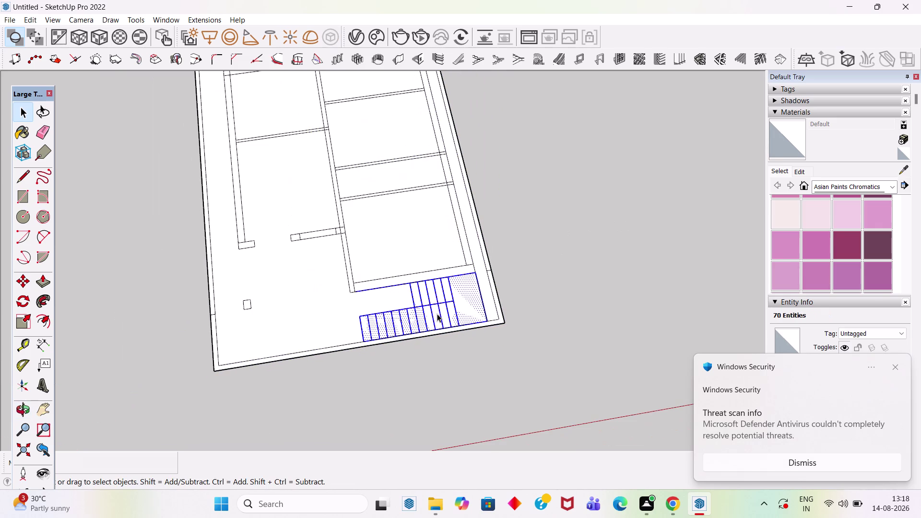
right_click(437, 313)
click(472, 182)
click(591, 188)
scroll(down, 3)
scroll(up, 3)
scroll(down, 3)
scroll(down, 3)
scroll(up, 3)
Orbit back to a straightened top-down view of the plan.
middle_drag(330, 225, 295, 250)
scroll(down, 3)
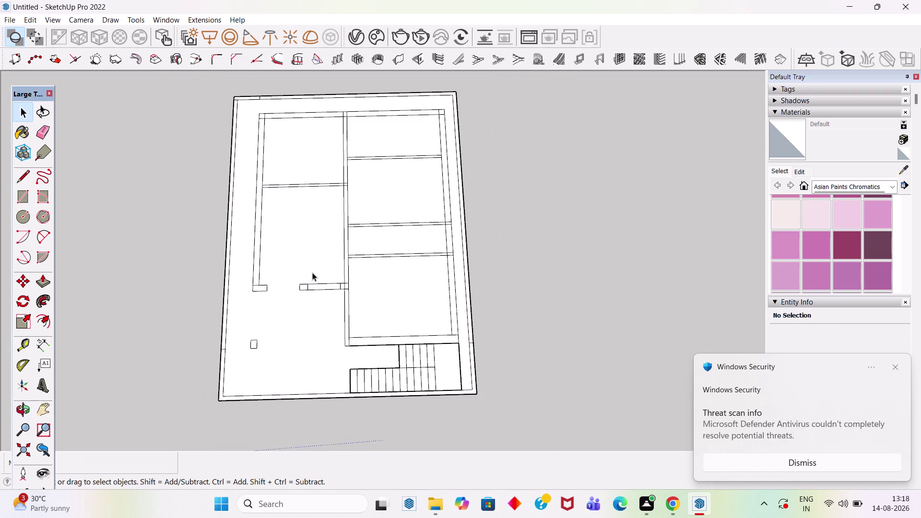
scroll(up, 3)
middle_drag(367, 236, 370, 278)
scroll(down, 3)
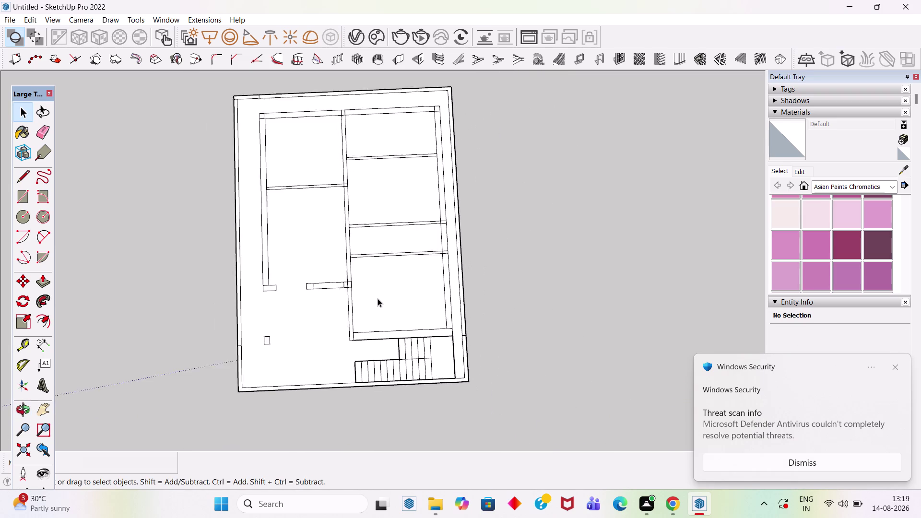
scroll(down, 3)
click(40, 342)
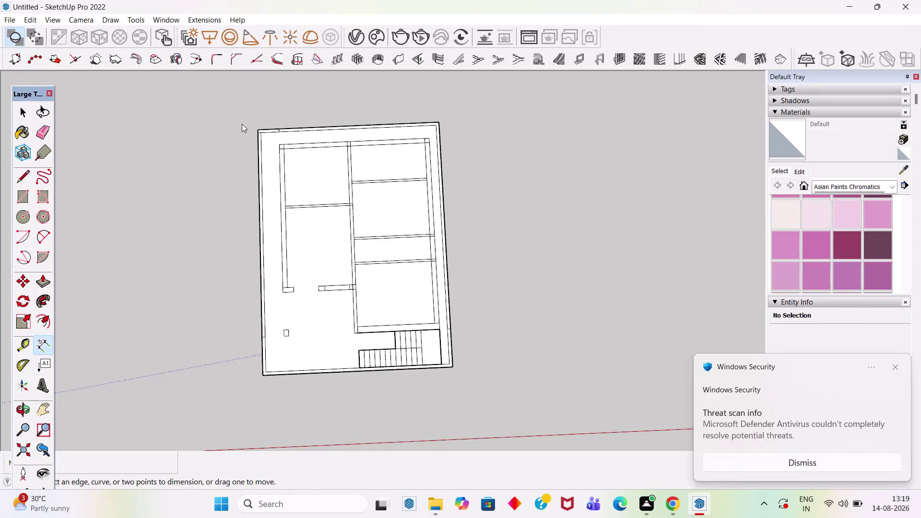
Dimension the slab's top edge corner to corner, placing the 30' 1" label above.
drag(258, 130, 269, 130)
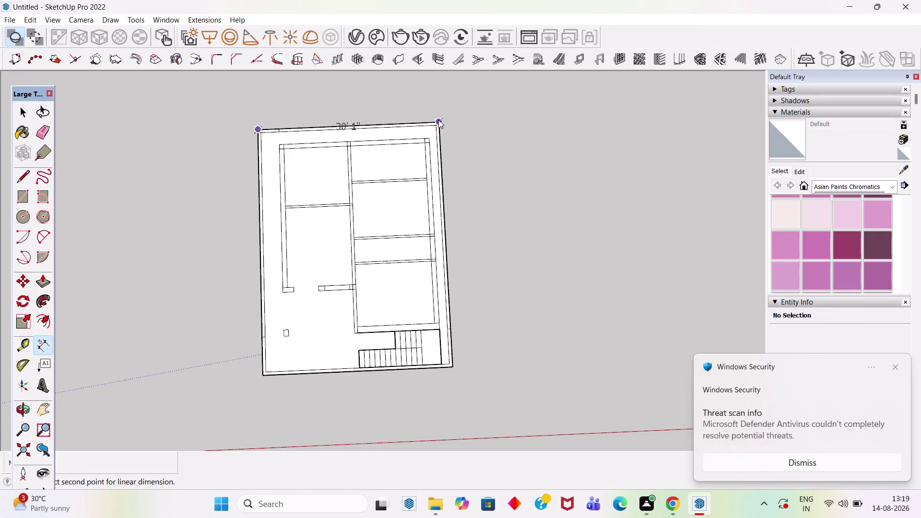
scroll(up, 3)
click(438, 119)
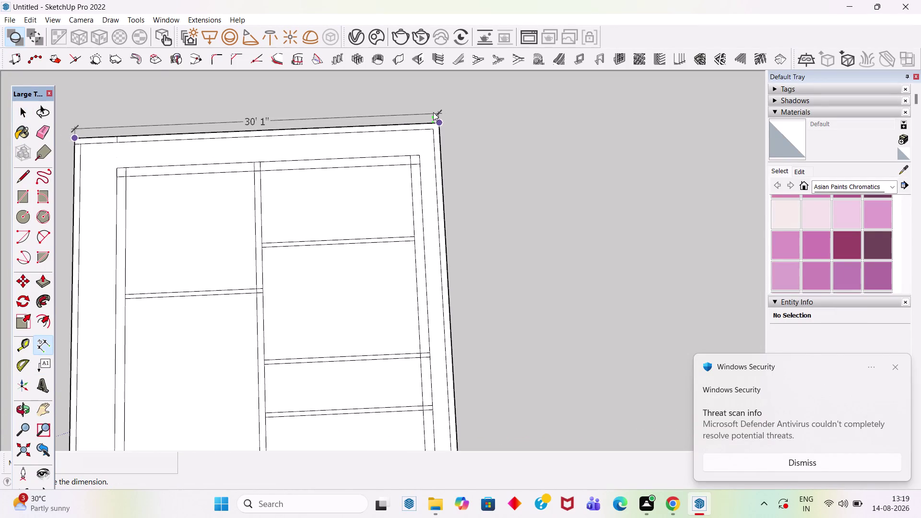
click(433, 111)
scroll(down, 3)
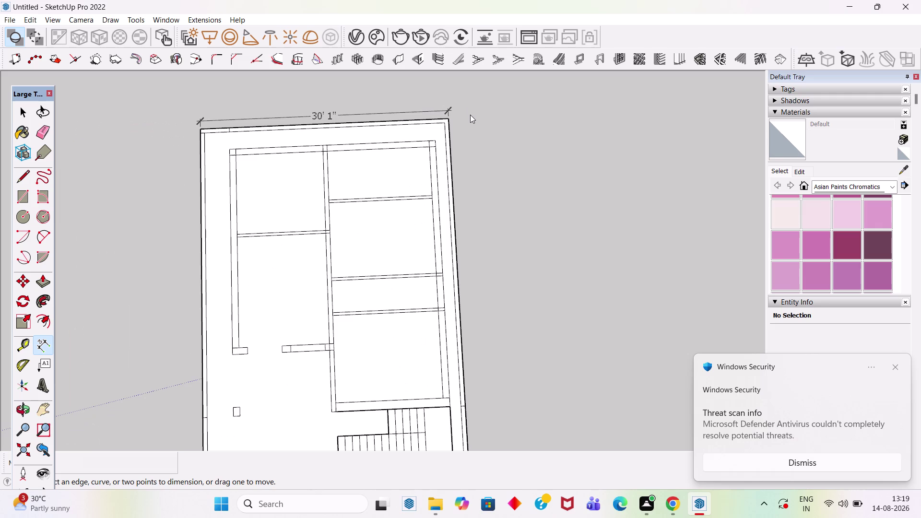
Start a wall thickness dimension, then cancel it and another unfinished dimension.
scroll(up, 3)
scroll(up, 3)
click(427, 152)
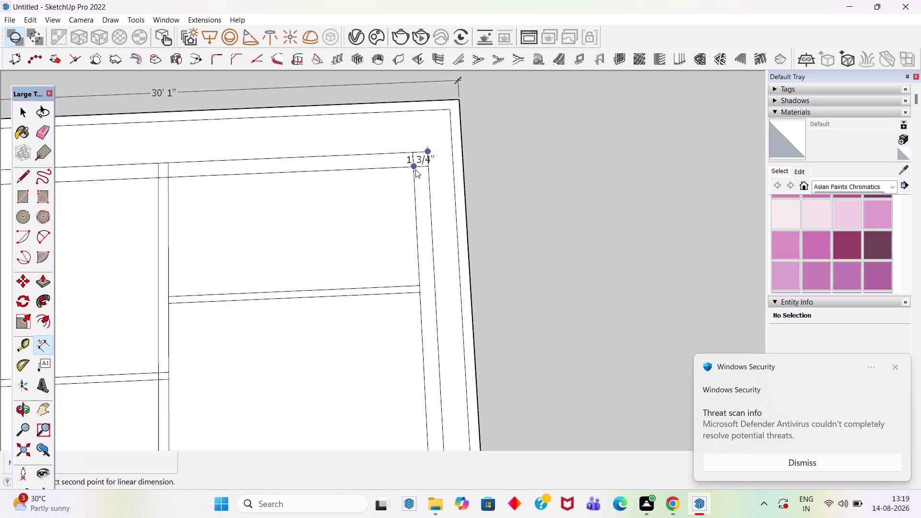
key(Escape)
scroll(down, 3)
scroll(down, 3)
scroll(up, 3)
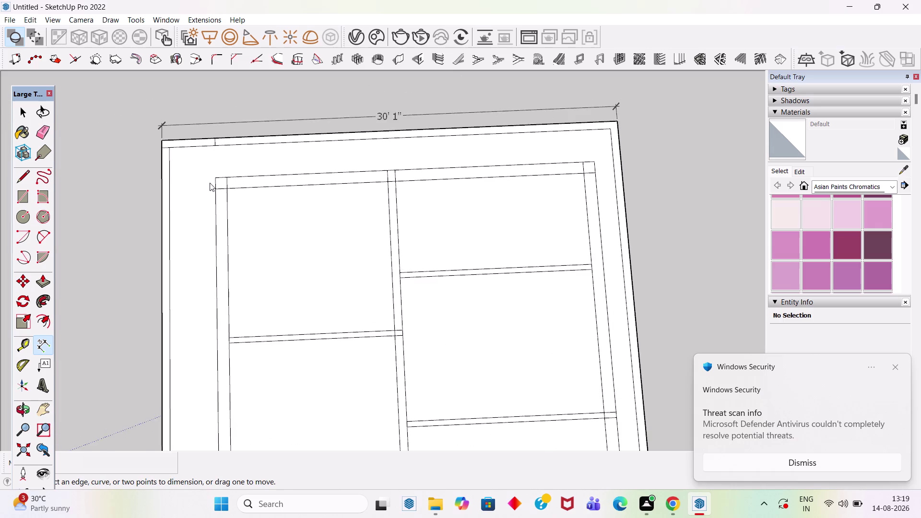
scroll(up, 3)
click(215, 176)
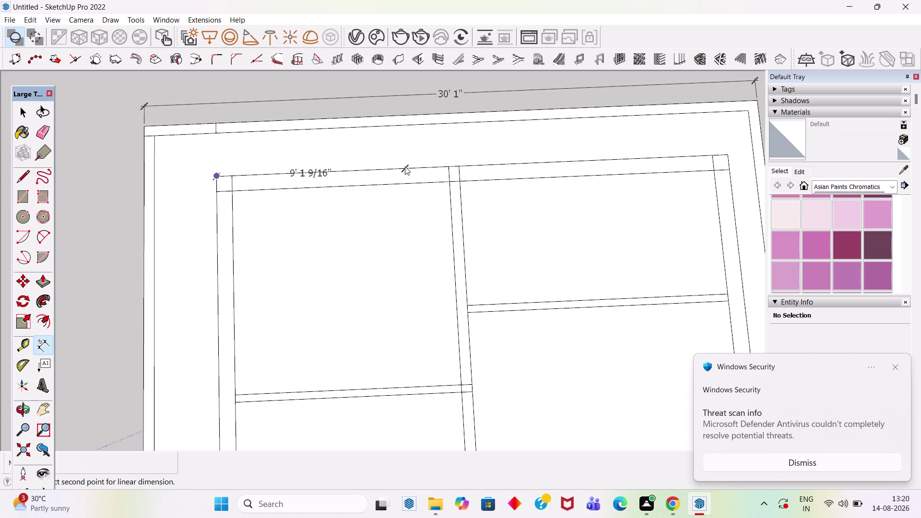
key(Escape)
Measure the left room's top wall, cancel, and restart at the wall junction.
click(232, 172)
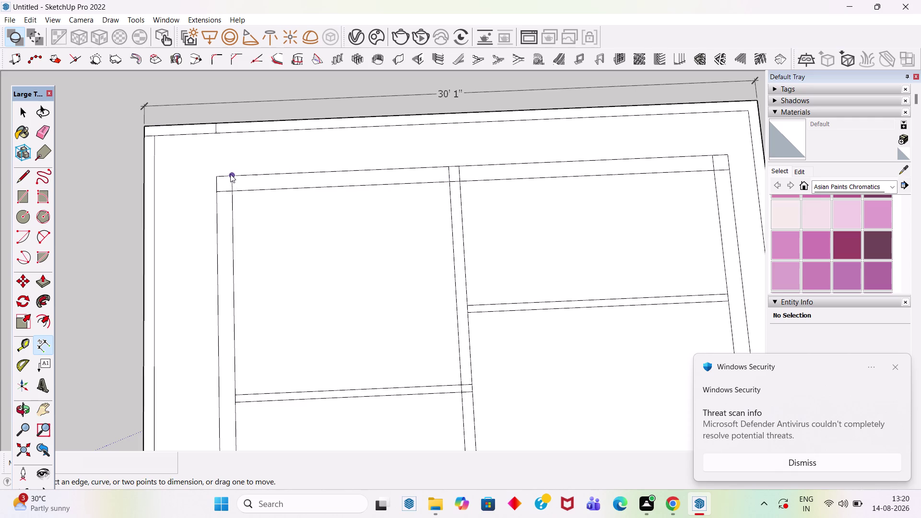
drag(230, 173, 257, 180)
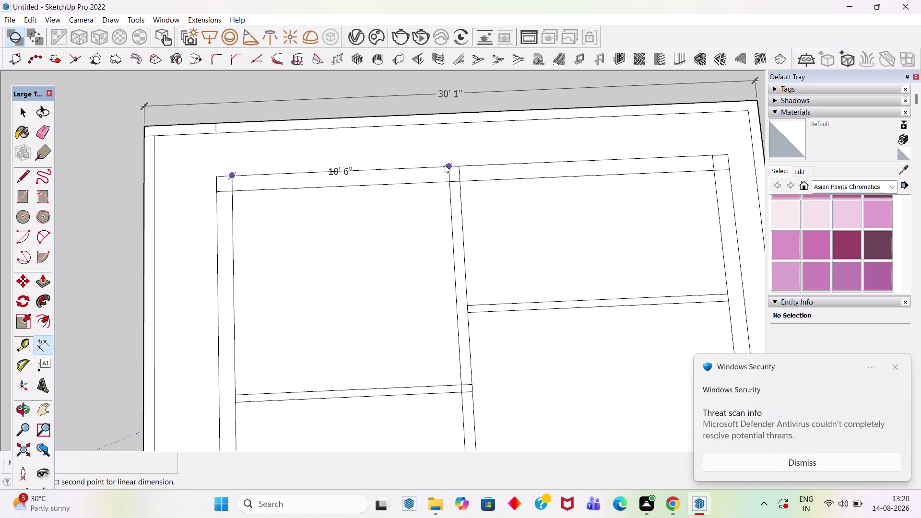
key(Escape)
click(458, 182)
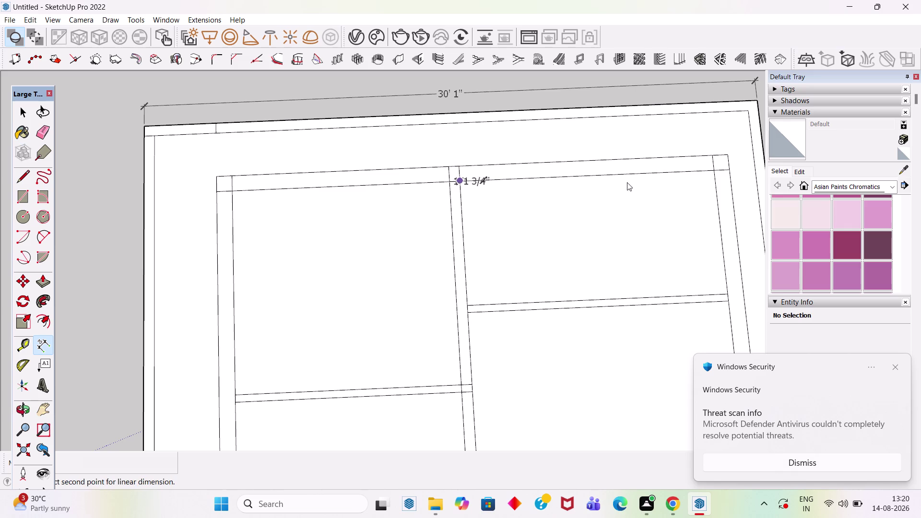